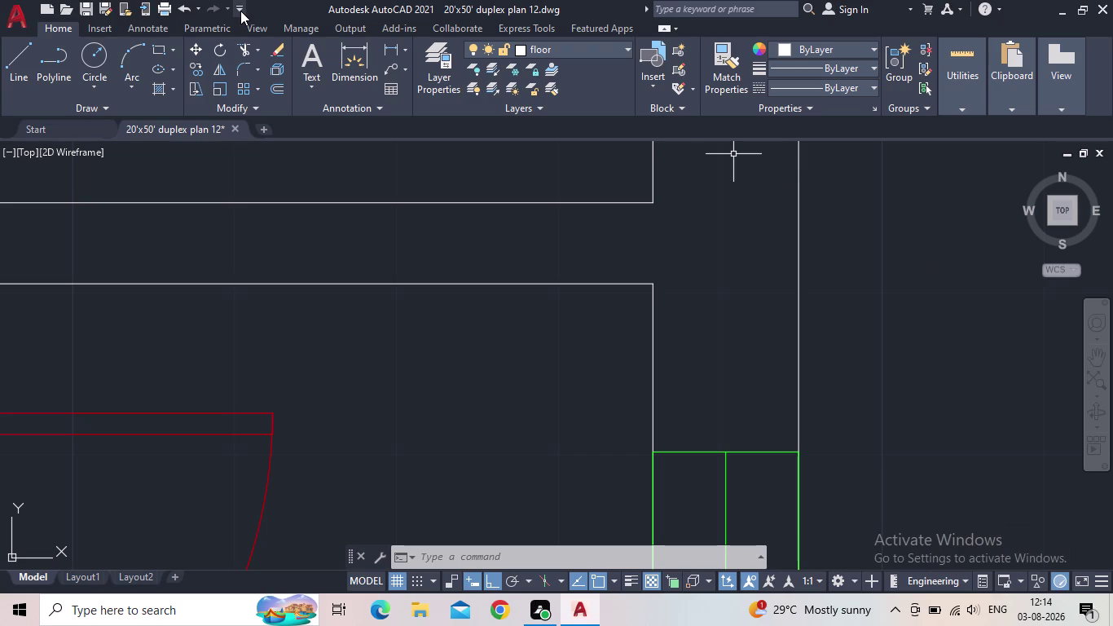
Pan and zoom across the first-floor rooms, framing both floor plans side by side.
scroll(down, 3)
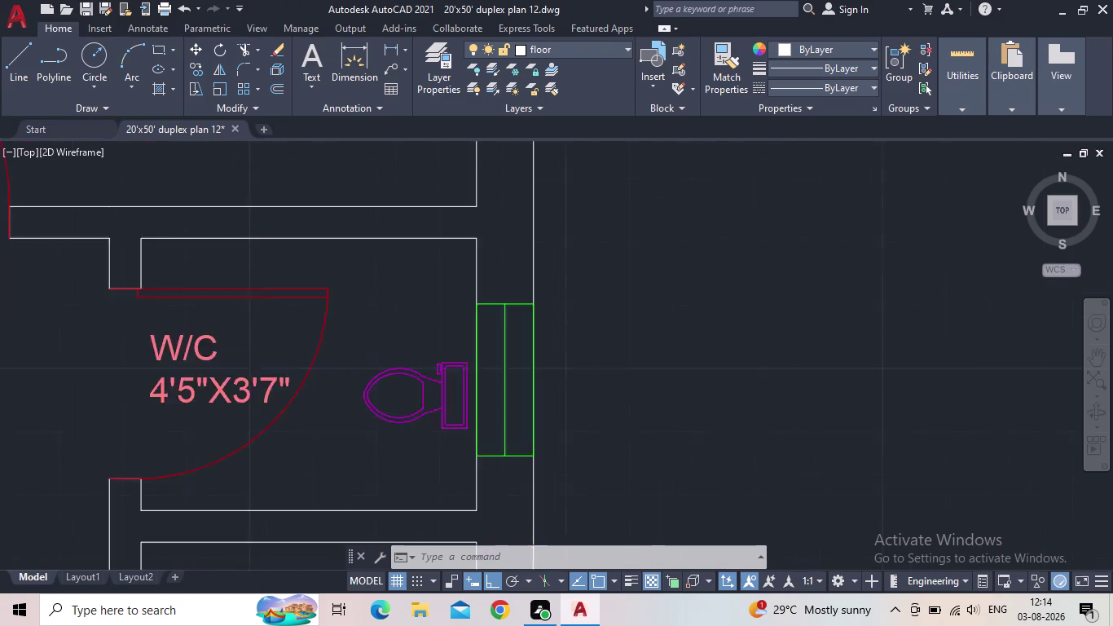
middle_drag(430, 230, 523, 257)
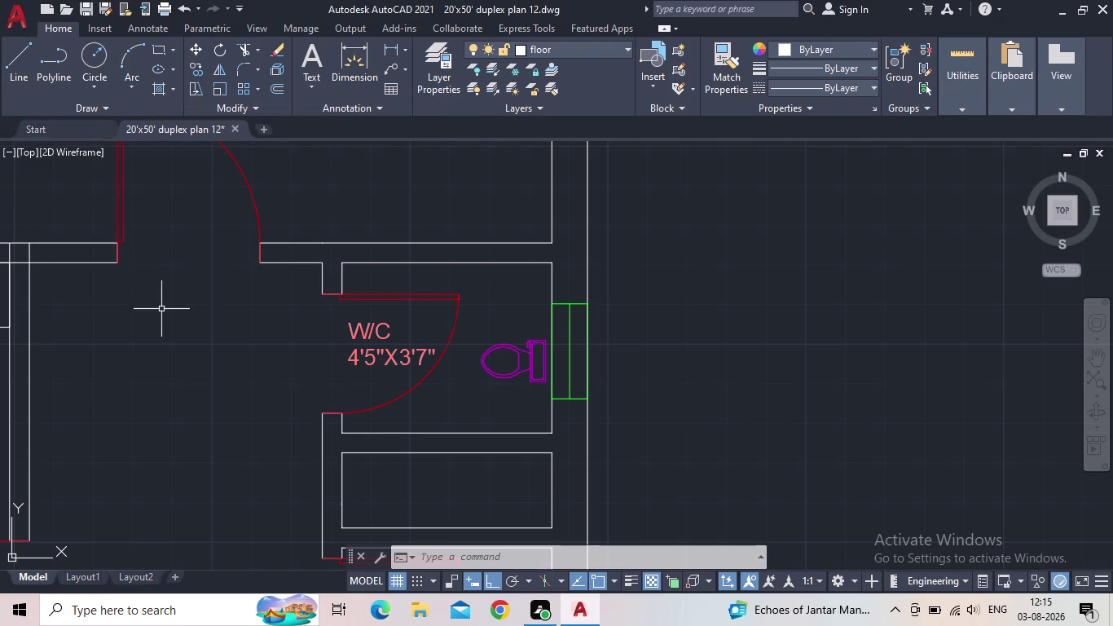
middle_drag(190, 351, 338, 433)
scroll(down, 3)
middle_drag(341, 420, 371, 393)
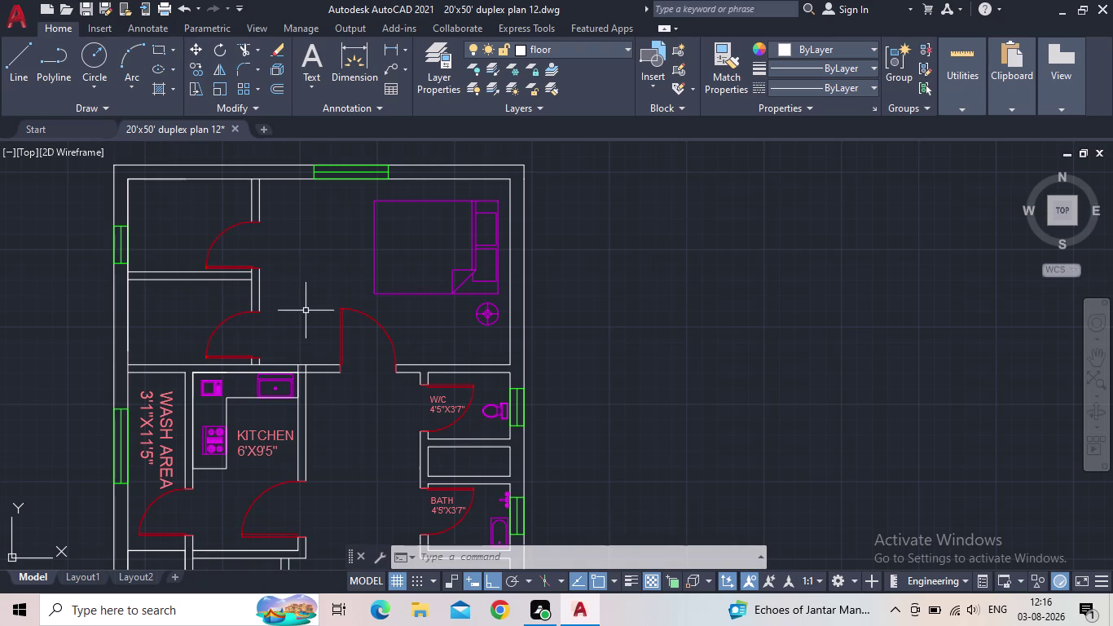
scroll(down, 3)
middle_drag(330, 330, 406, 276)
scroll(up, 3)
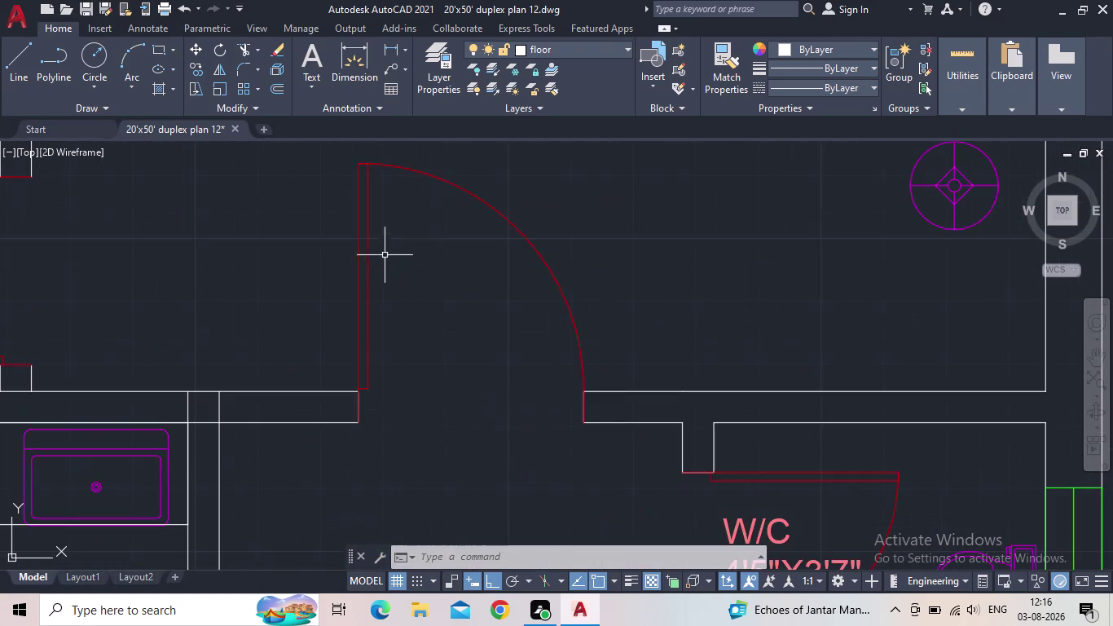
scroll(down, 3)
middle_drag(412, 270, 470, 389)
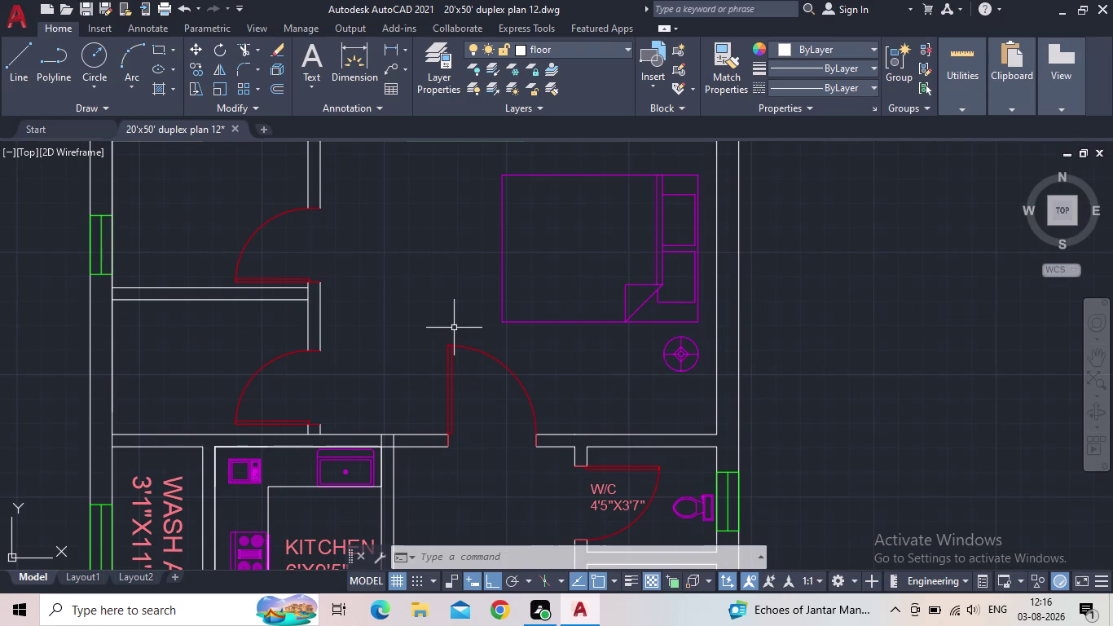
scroll(down, 3)
scroll(down, 3)
middle_drag(442, 316, 439, 264)
scroll(up, 3)
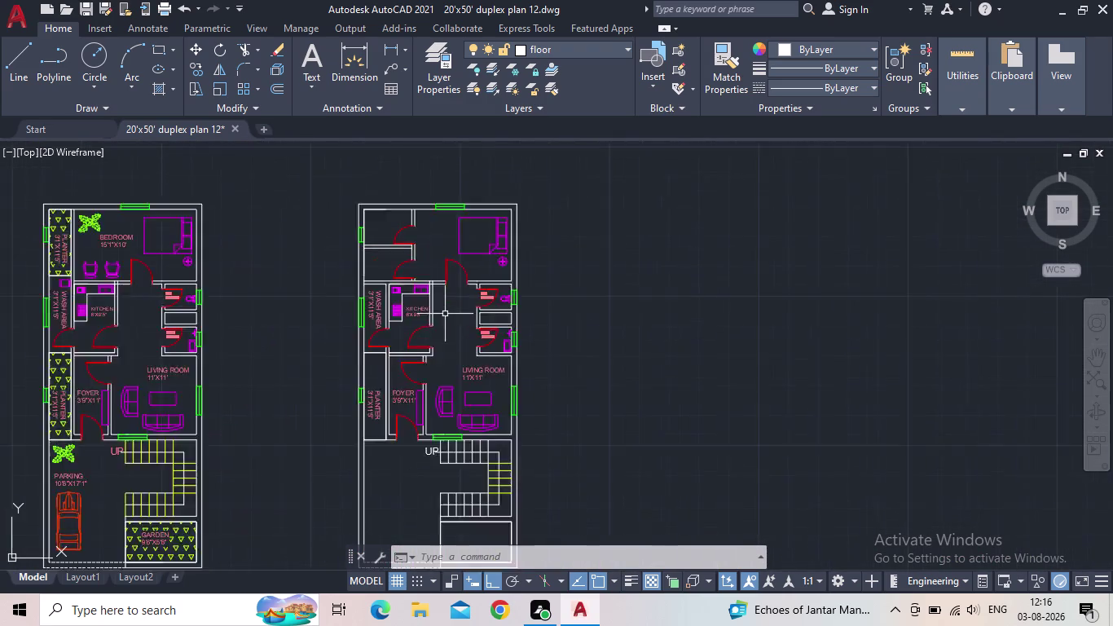
scroll(up, 3)
middle_drag(444, 307, 439, 420)
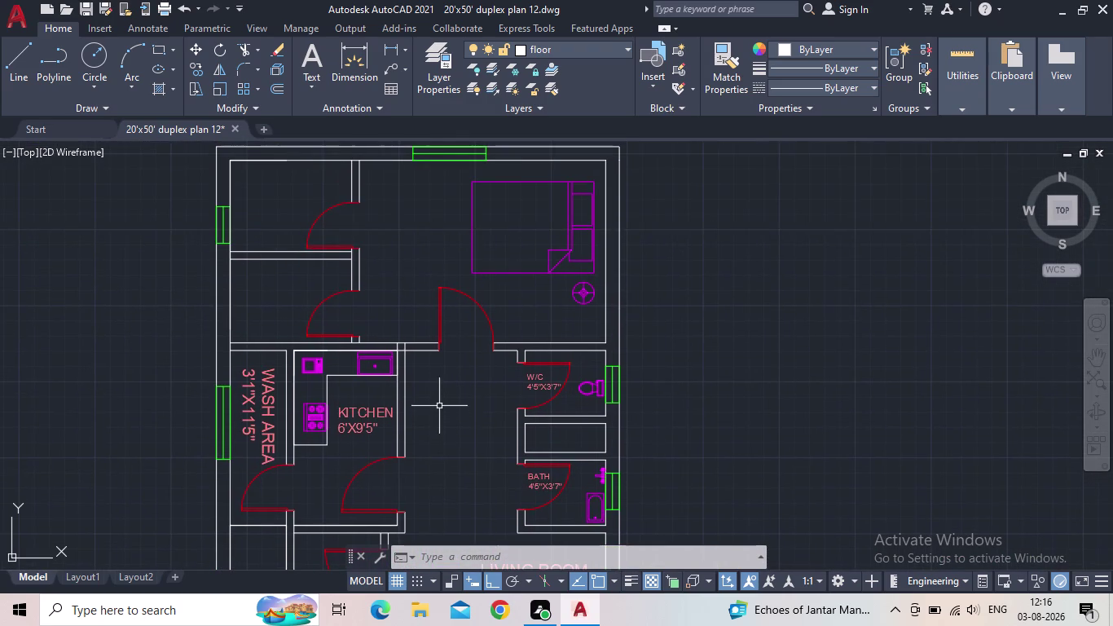
scroll(up, 3)
scroll(down, 3)
middle_drag(438, 388, 432, 474)
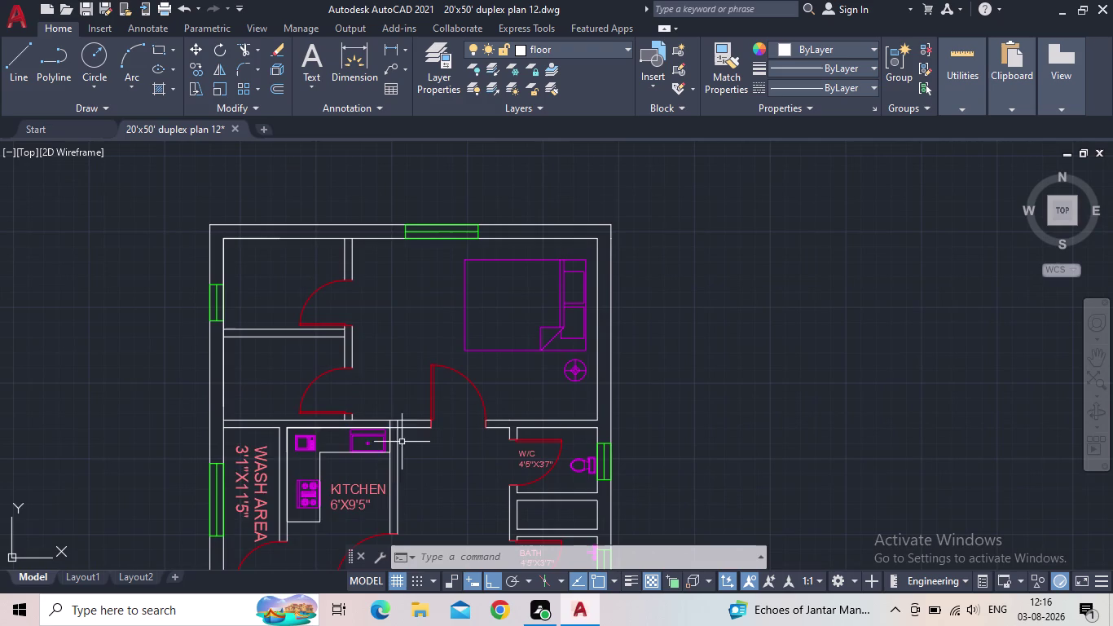
scroll(up, 3)
scroll(down, 3)
scroll(down, 3)
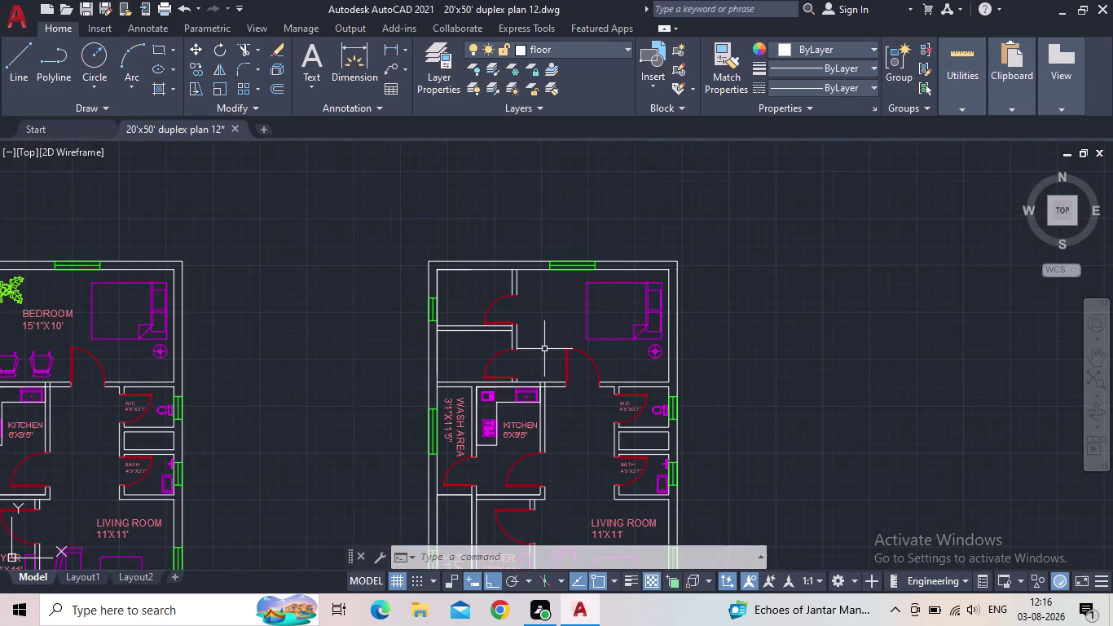
middle_drag(544, 348, 494, 415)
scroll(up, 3)
scroll(down, 3)
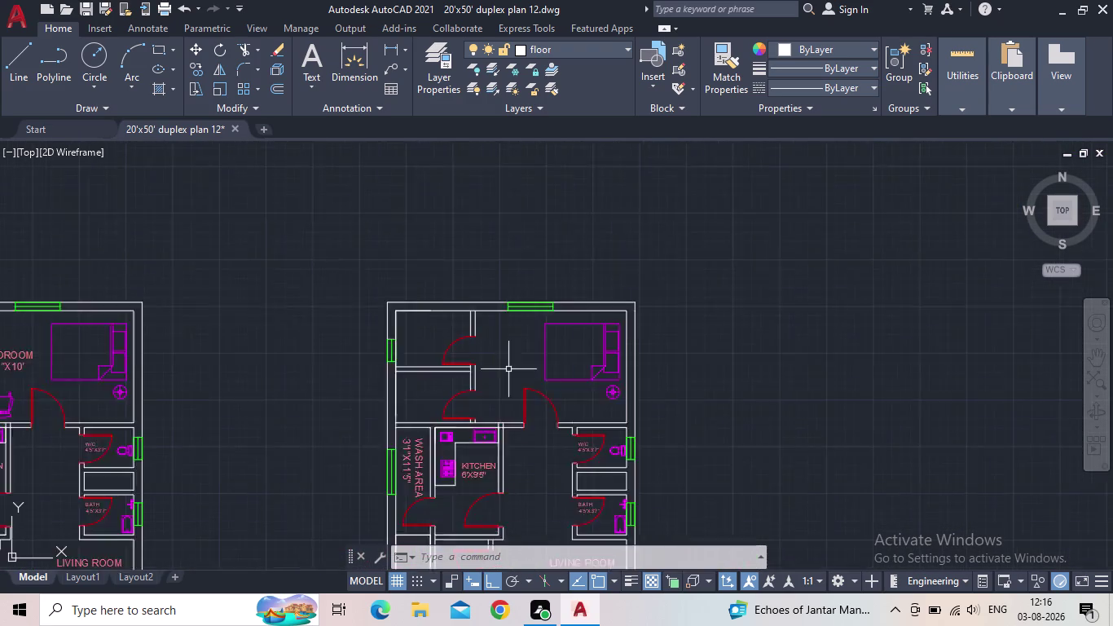
scroll(down, 3)
middle_drag(508, 367, 508, 311)
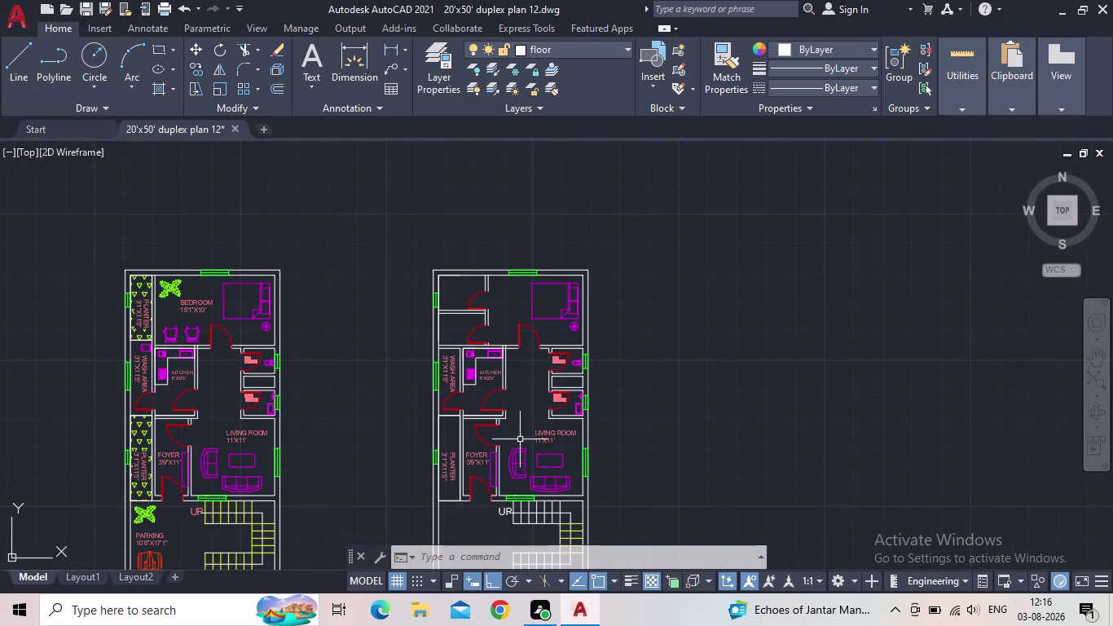
middle_drag(519, 413, 491, 292)
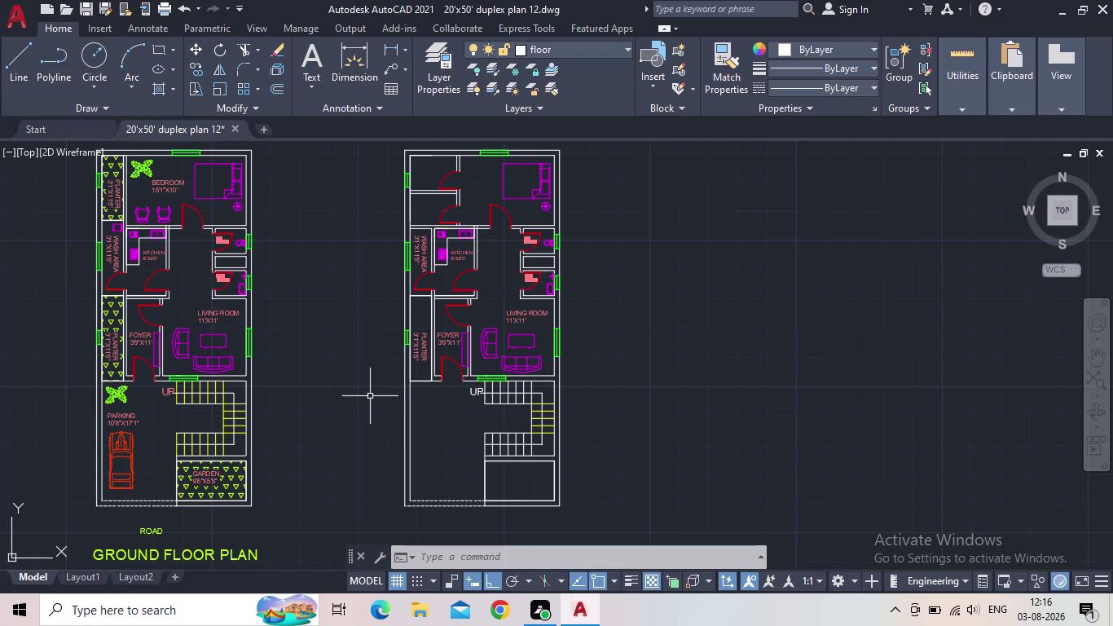
Navigate to the first-floor staircase and the rectangle below the foyer.
scroll(down, 3)
middle_click(587, 377)
scroll(up, 3)
scroll(up, 3)
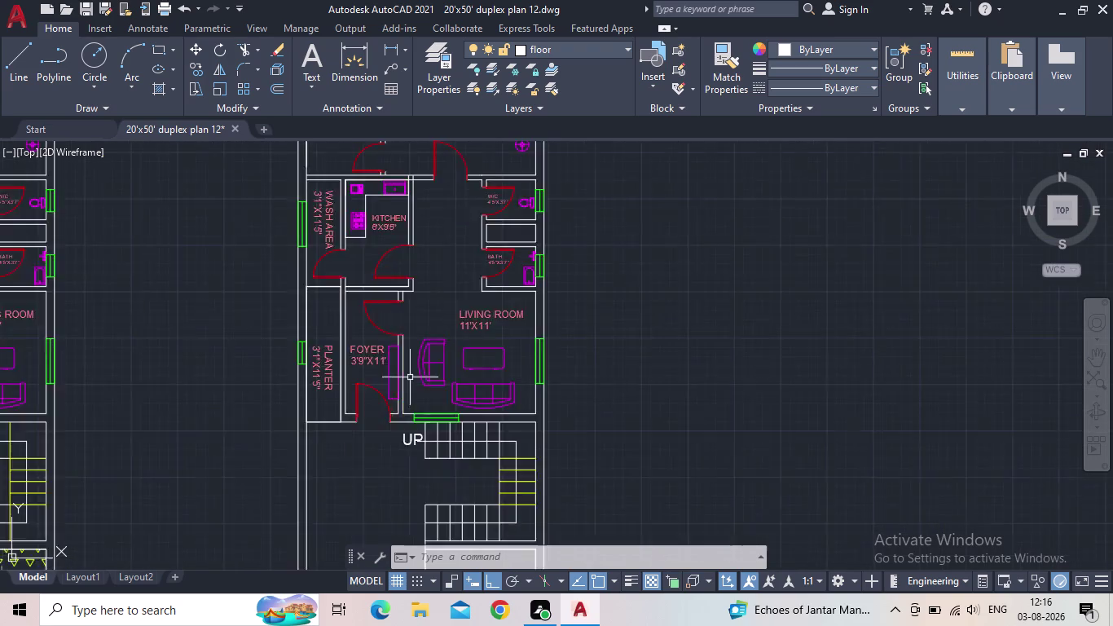
scroll(up, 3)
middle_drag(414, 425, 466, 394)
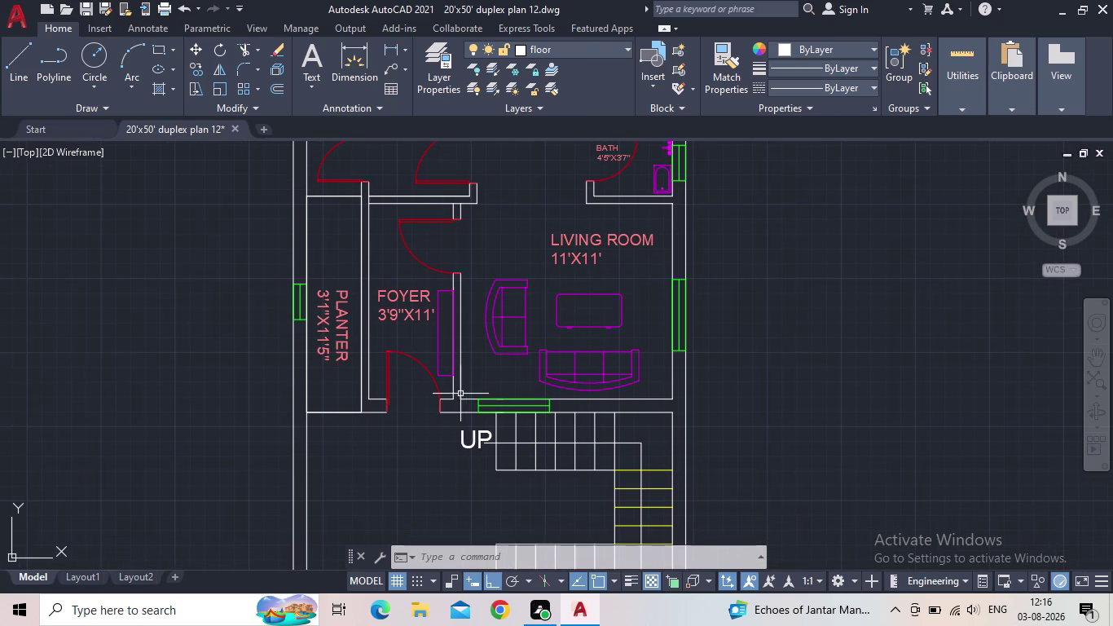
scroll(down, 3)
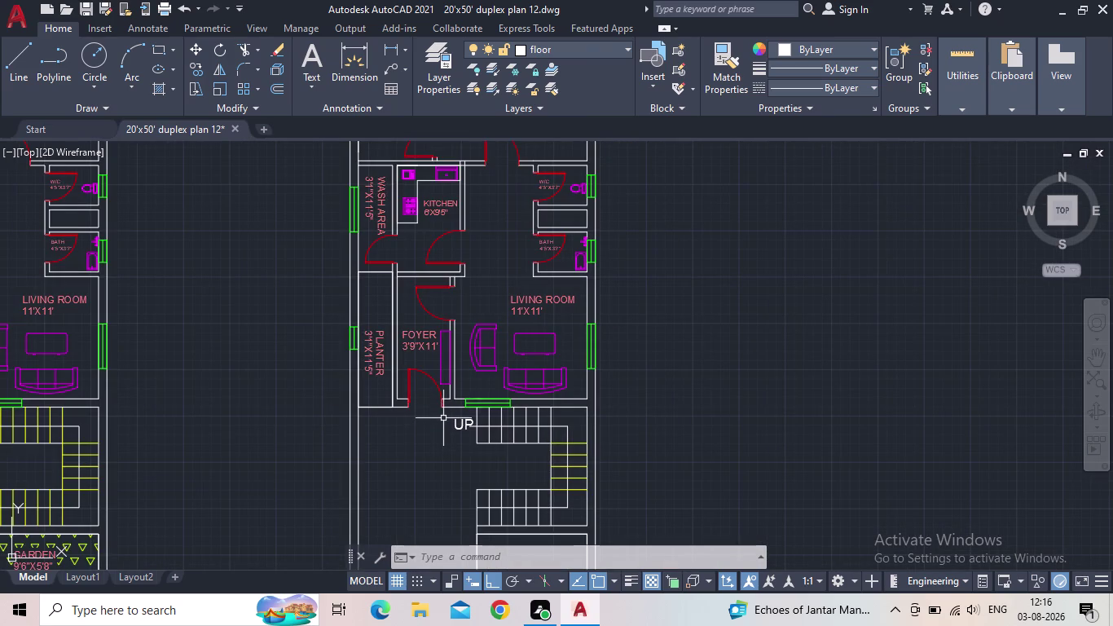
scroll(down, 3)
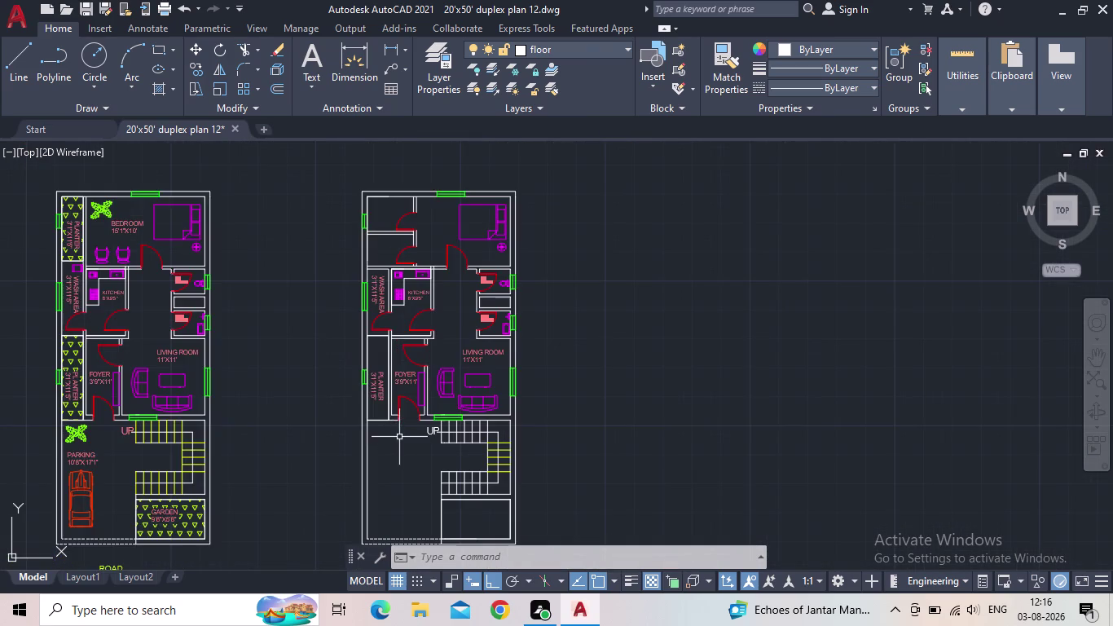
scroll(up, 3)
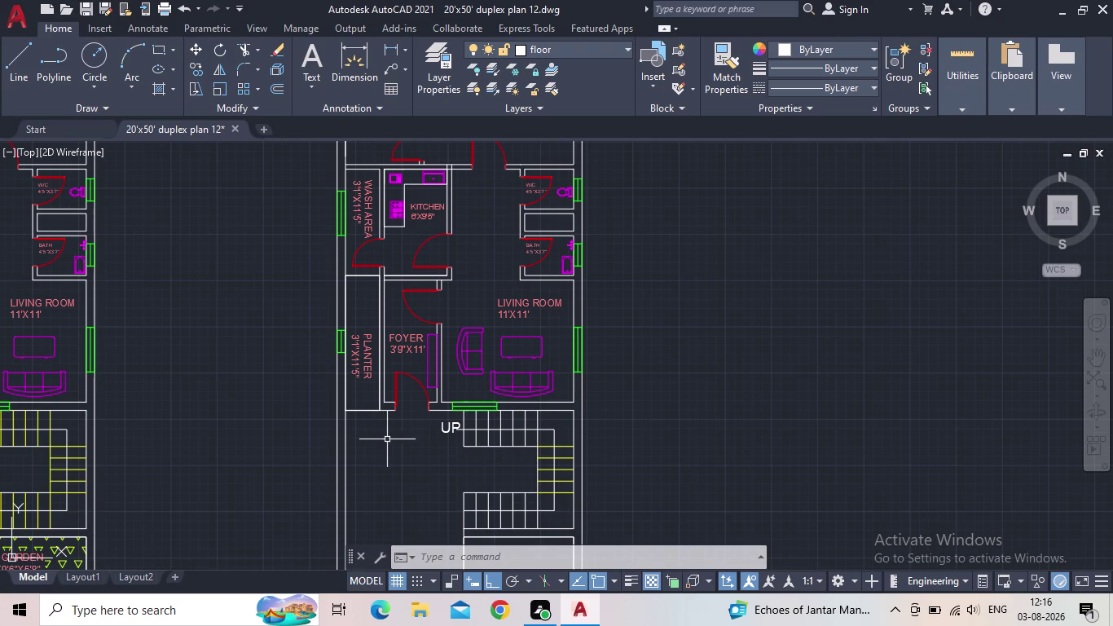
scroll(up, 3)
middle_drag(414, 450, 399, 384)
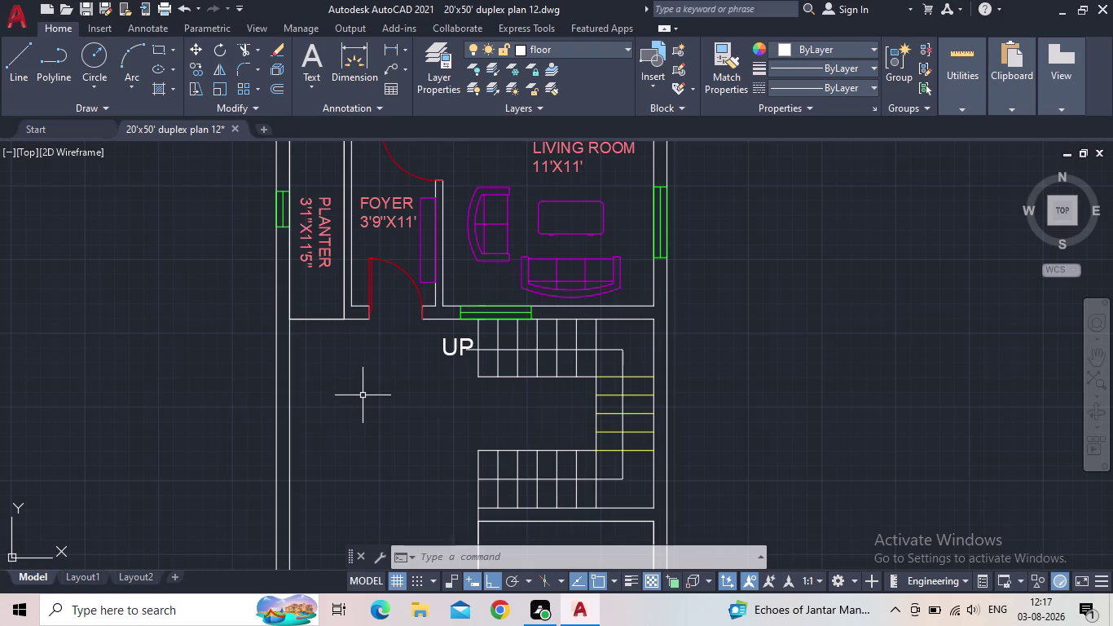
scroll(down, 3)
middle_click(363, 425)
scroll(up, 3)
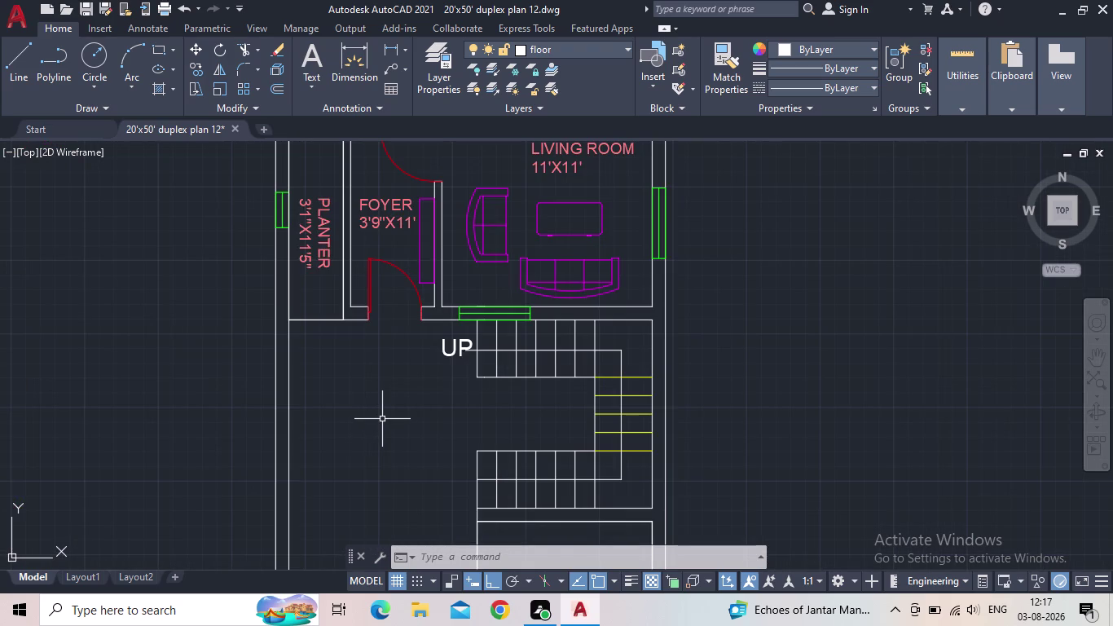
middle_drag(383, 419, 396, 412)
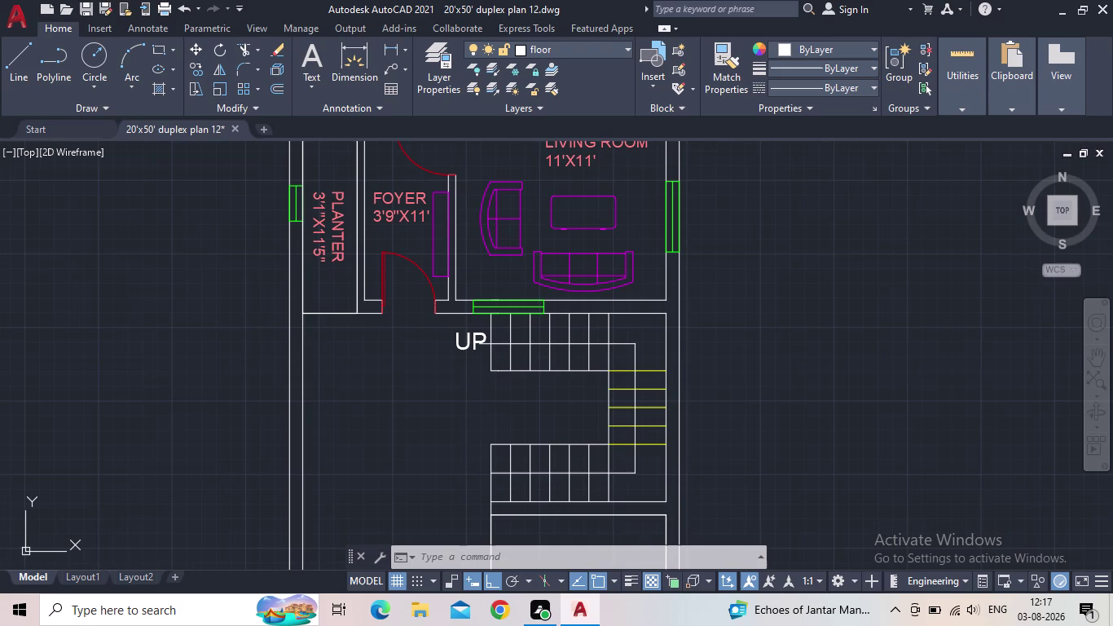
scroll(down, 3)
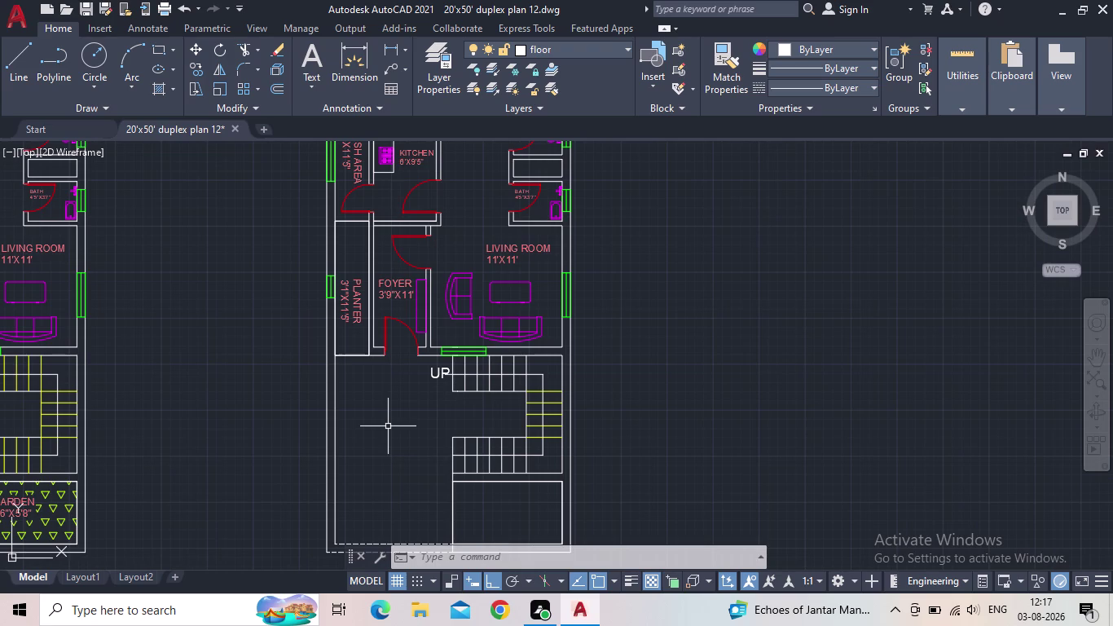
scroll(up, 3)
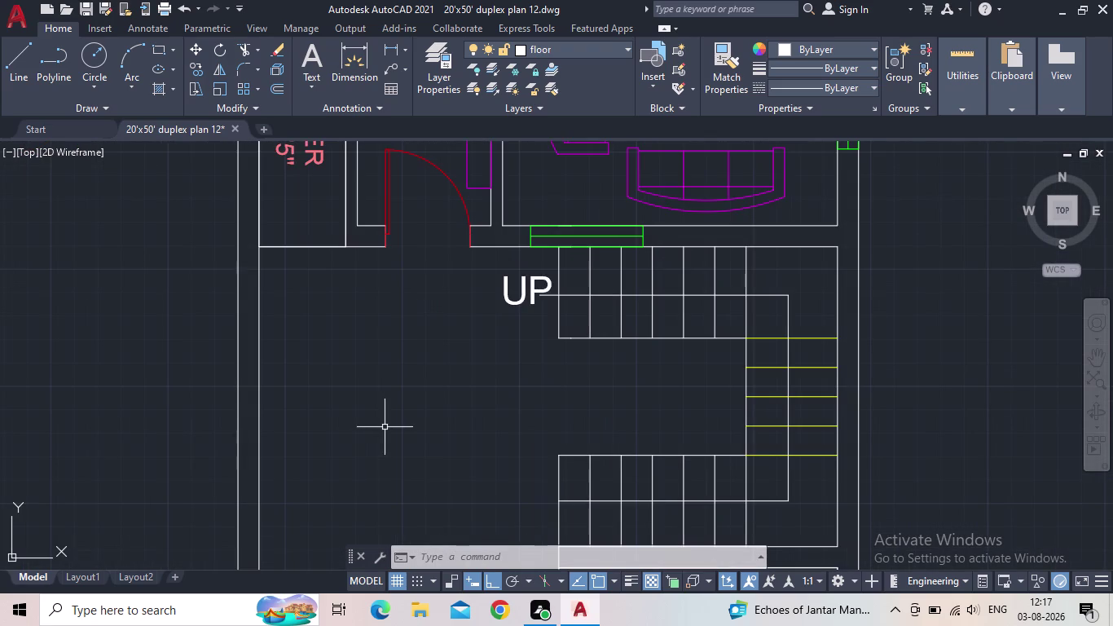
middle_drag(744, 356, 631, 557)
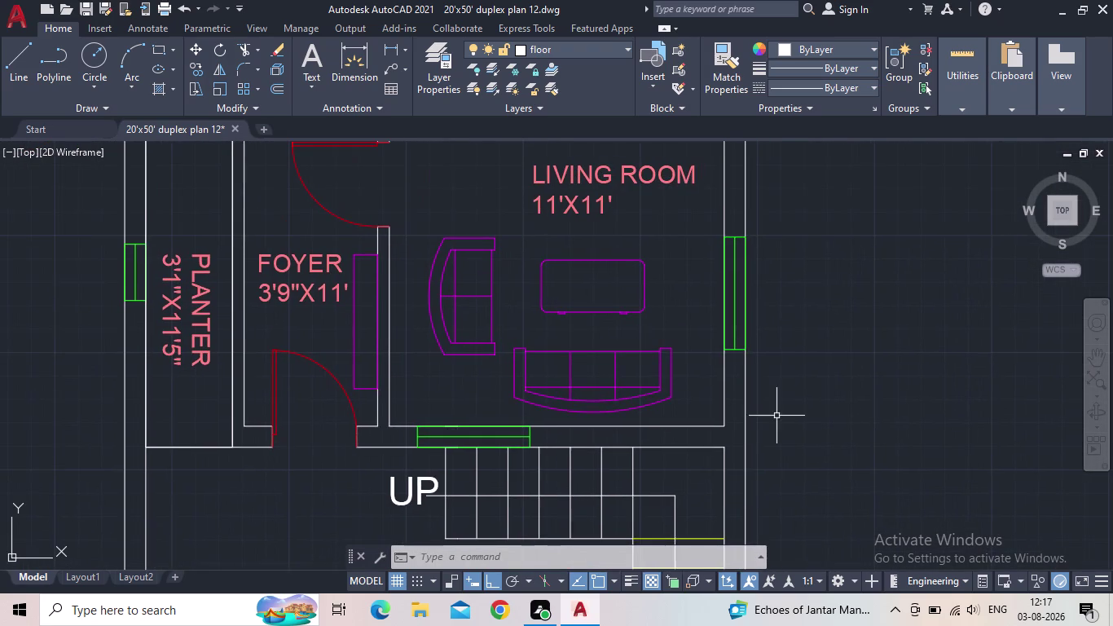
middle_drag(777, 415, 683, 472)
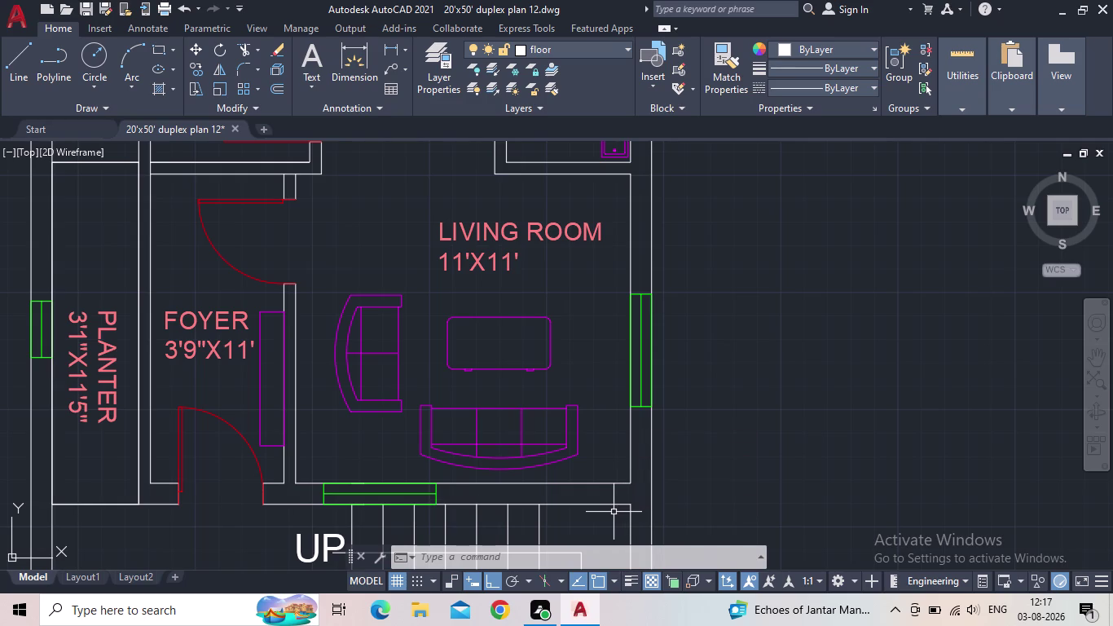
scroll(up, 3)
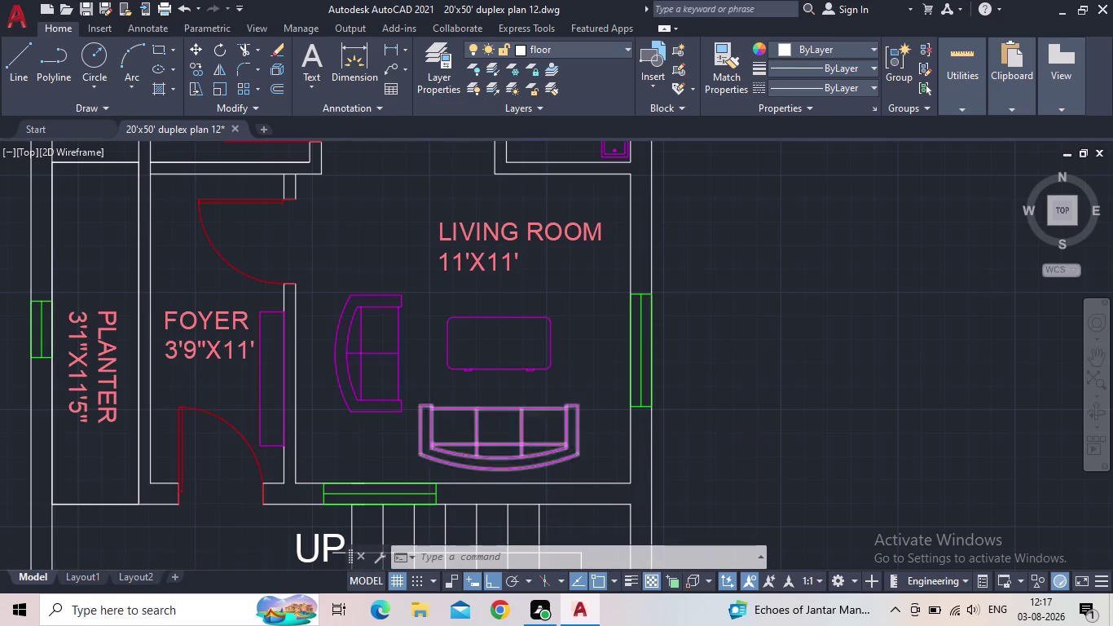
scroll(down, 3)
scroll(down, 3)
middle_drag(718, 373, 719, 344)
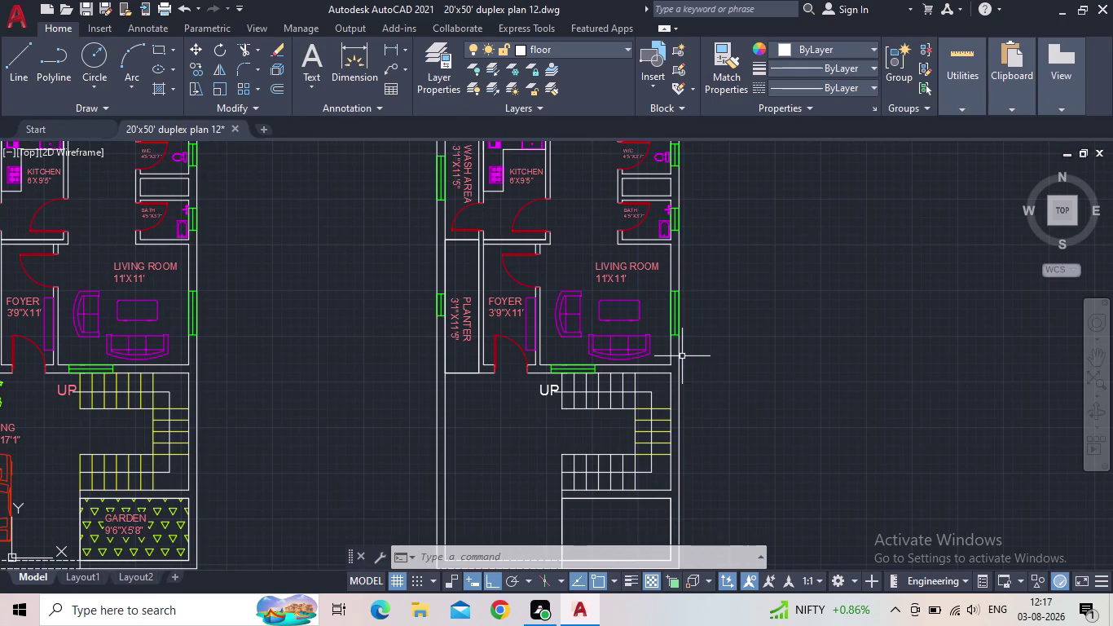
scroll(down, 3)
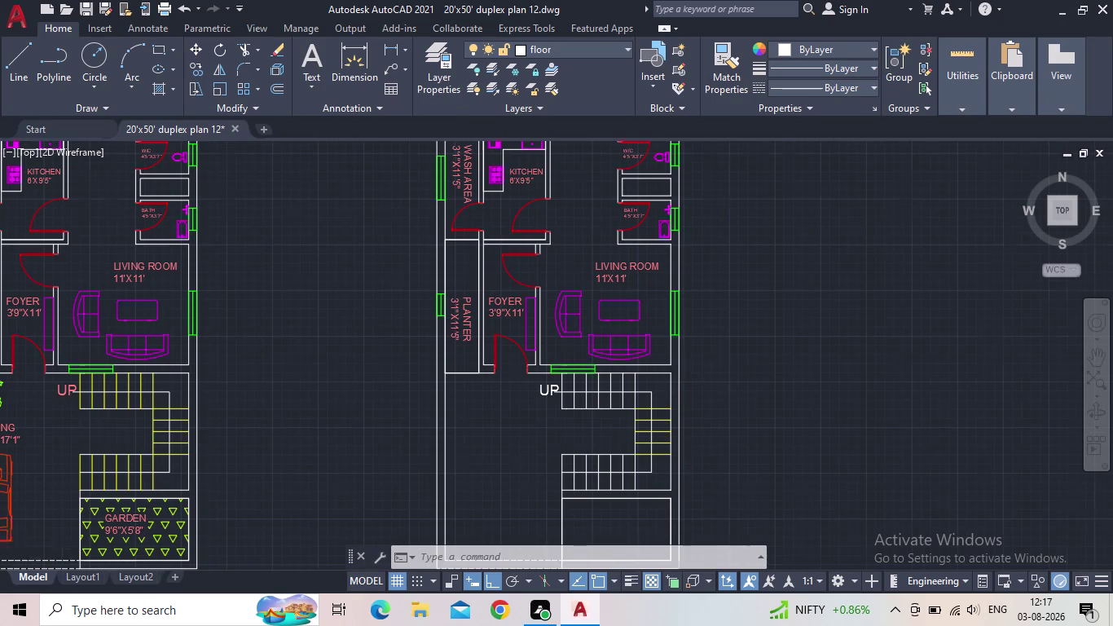
middle_click(718, 377)
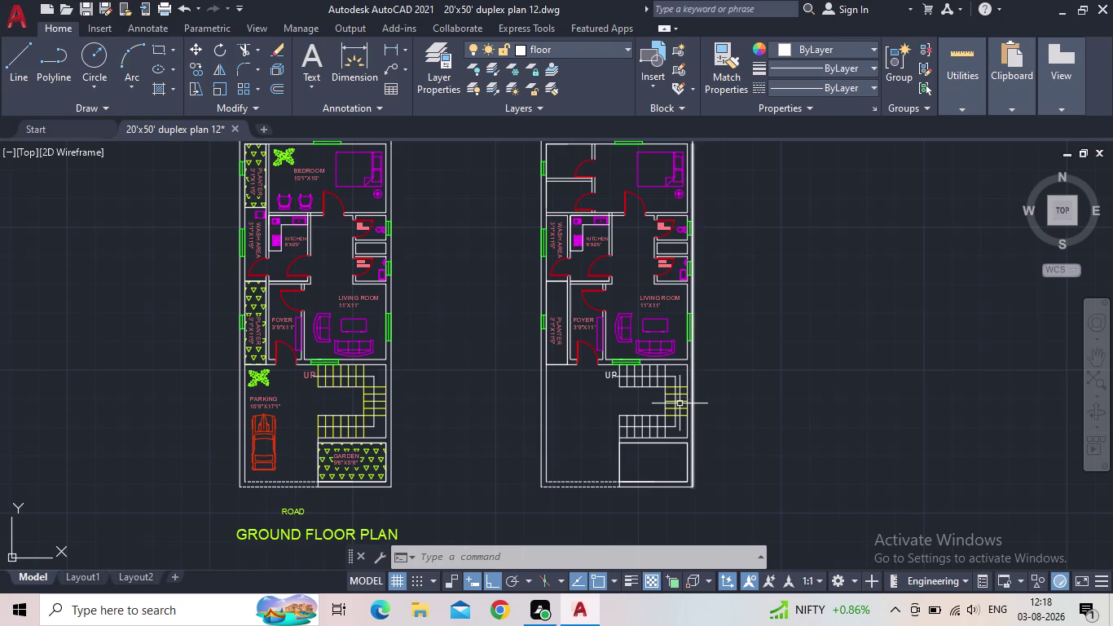
middle_drag(632, 408, 597, 394)
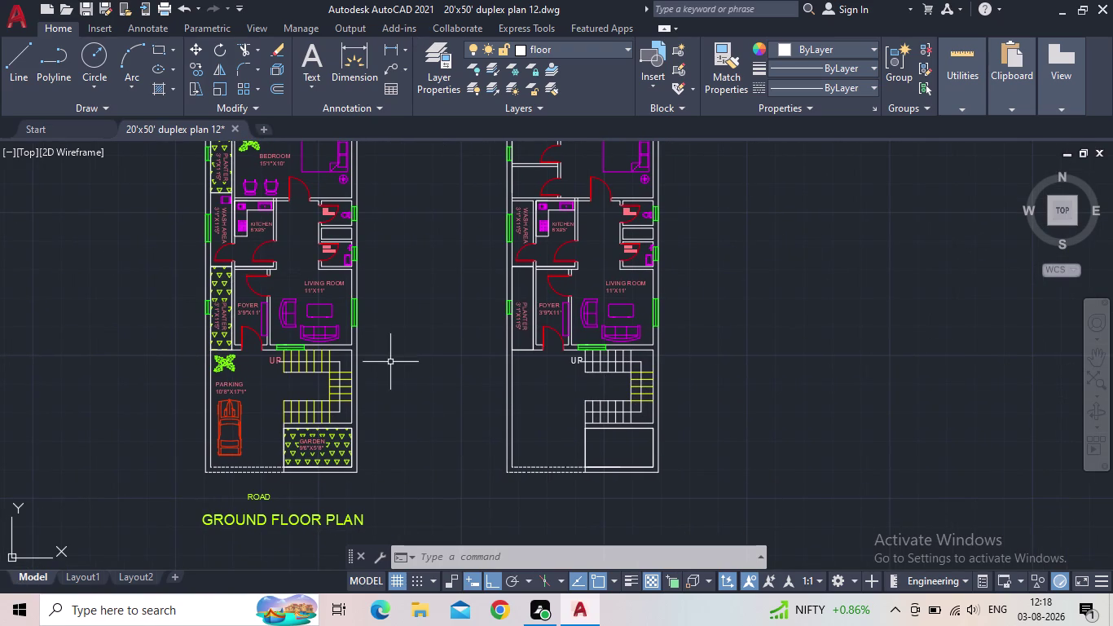
scroll(up, 3)
middle_drag(573, 373, 394, 321)
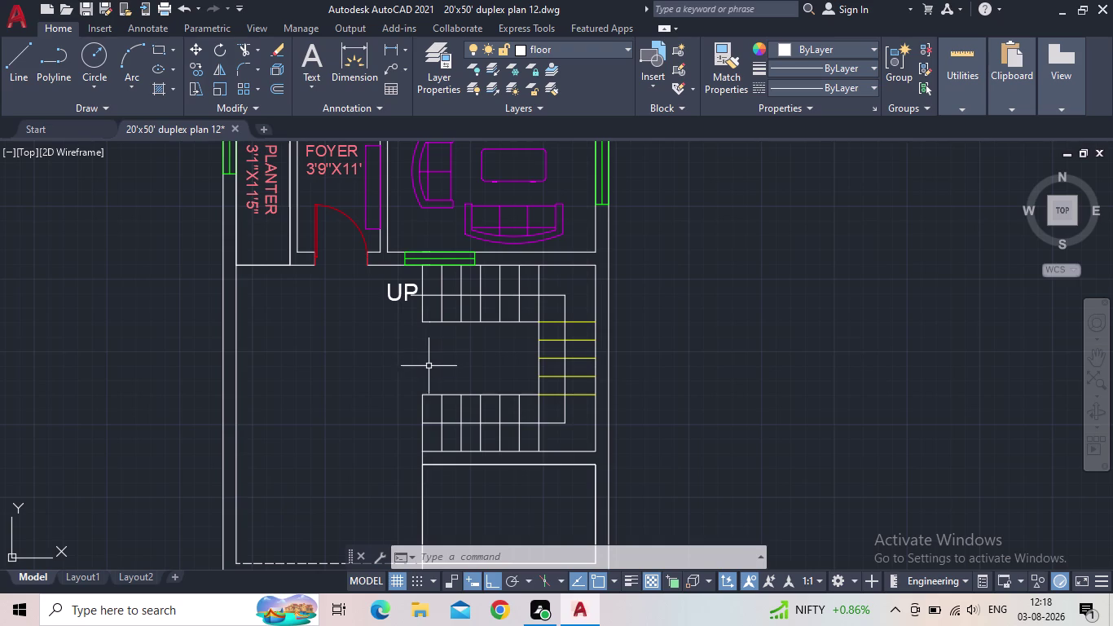
middle_drag(426, 374, 380, 371)
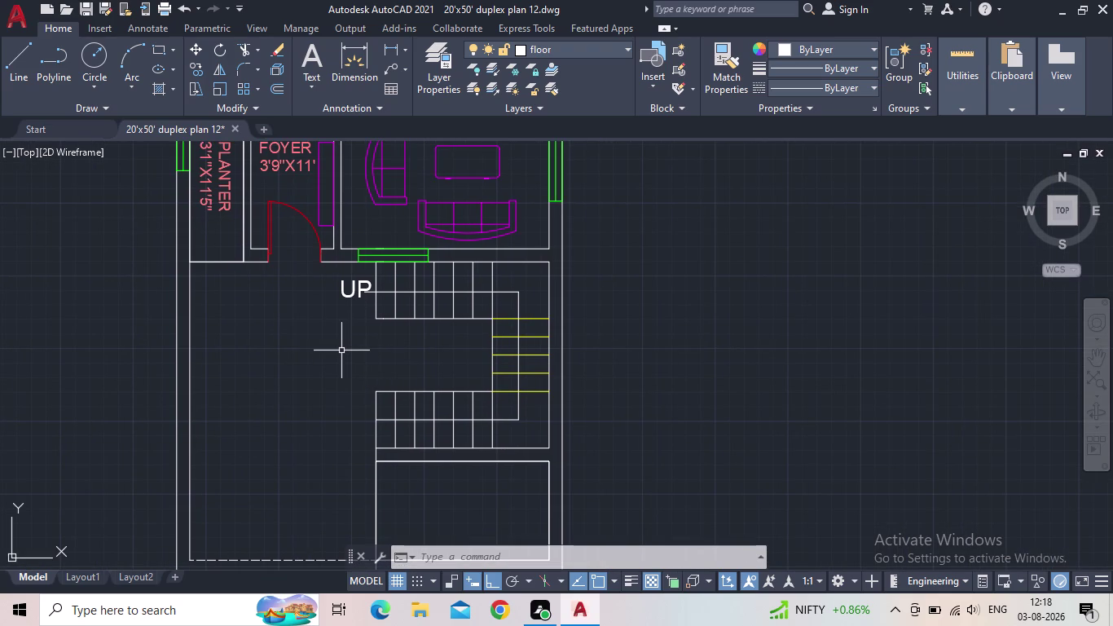
scroll(up, 3)
middle_drag(368, 326, 354, 399)
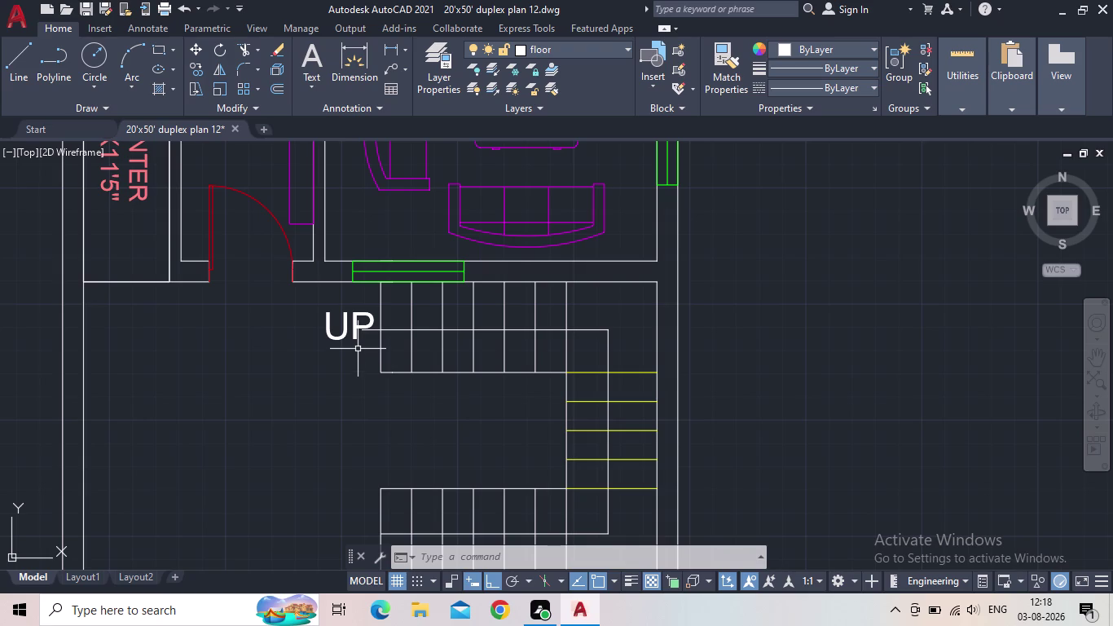
scroll(up, 3)
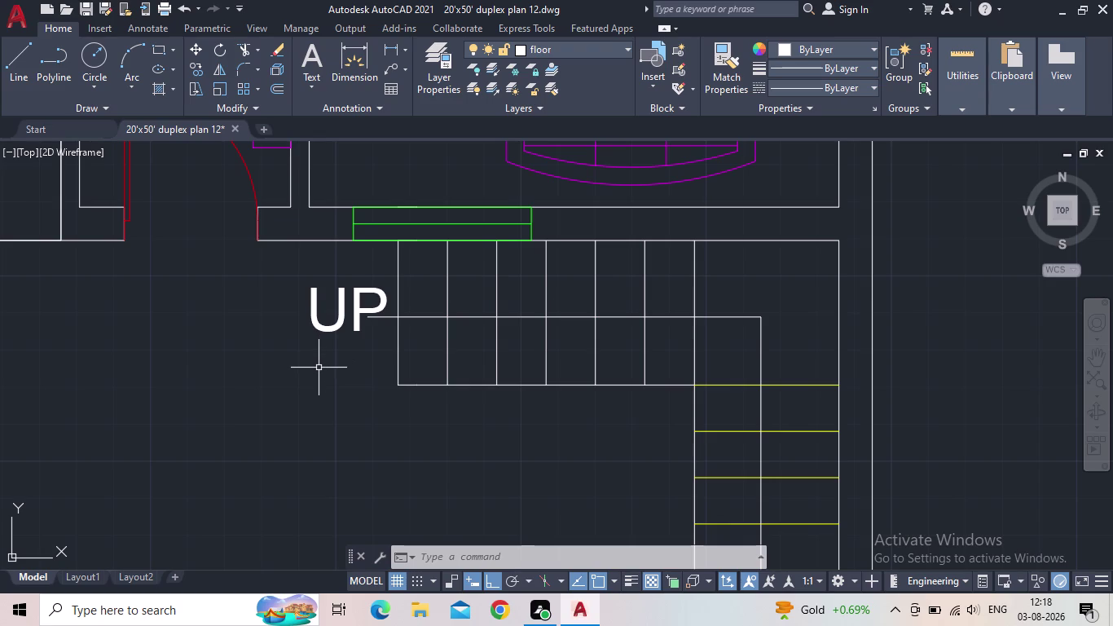
scroll(down, 3)
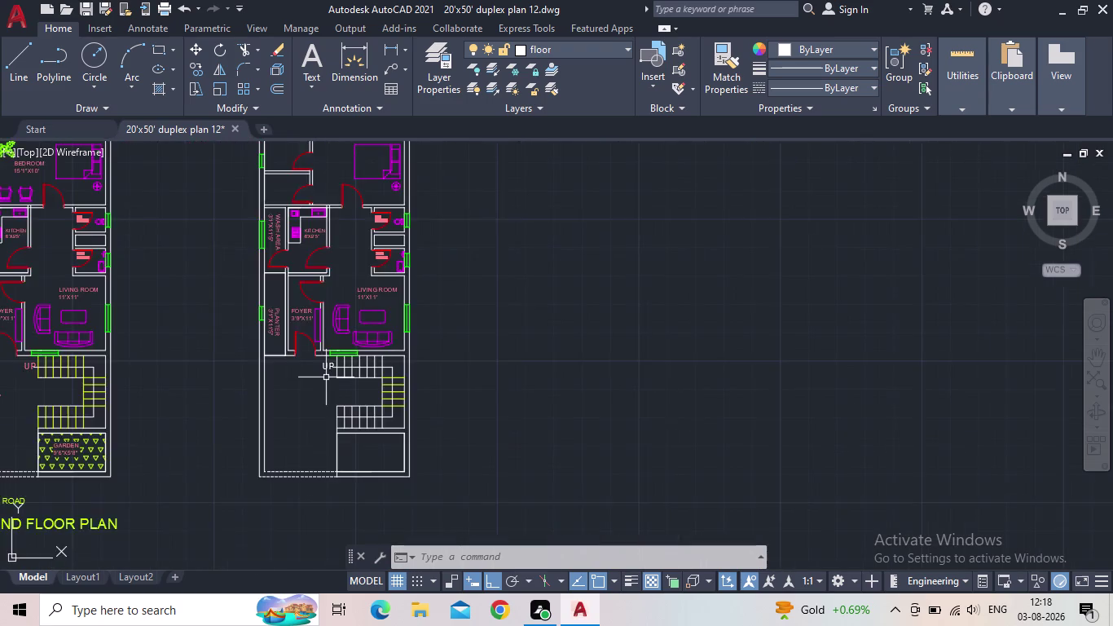
scroll(up, 3)
scroll(up, 3)
middle_drag(338, 364, 334, 333)
scroll(down, 3)
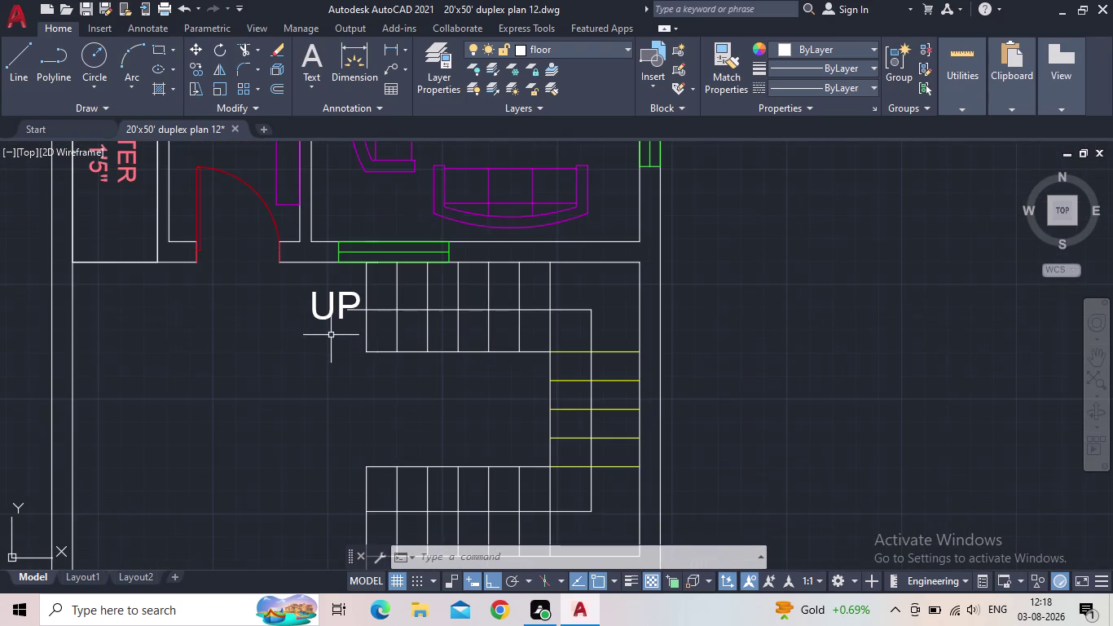
middle_drag(330, 365, 325, 342)
scroll(down, 3)
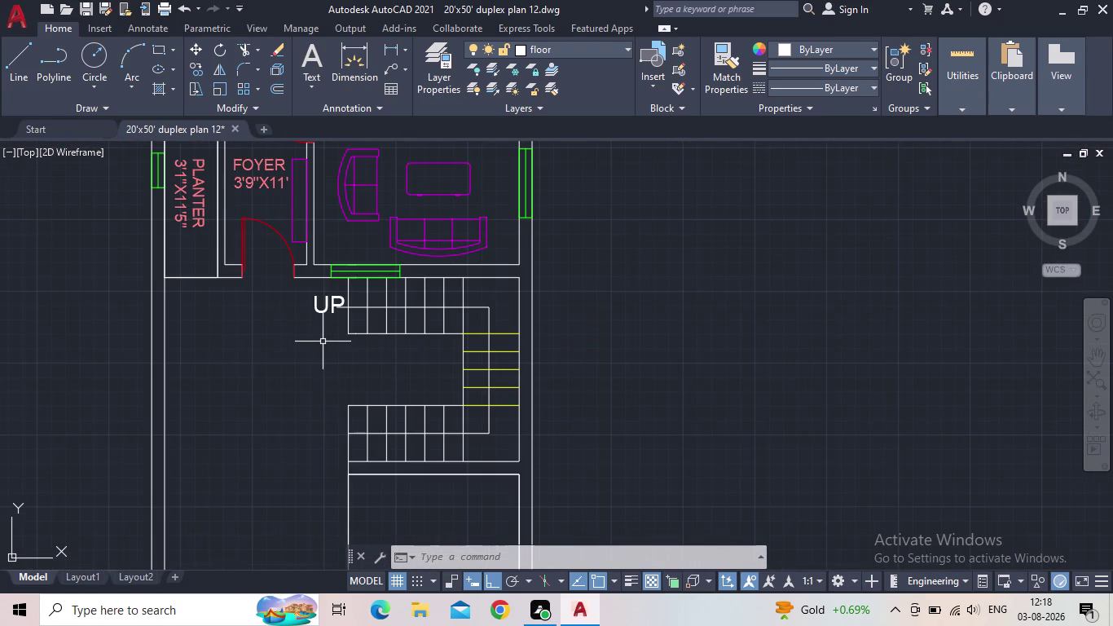
middle_drag(326, 328, 291, 323)
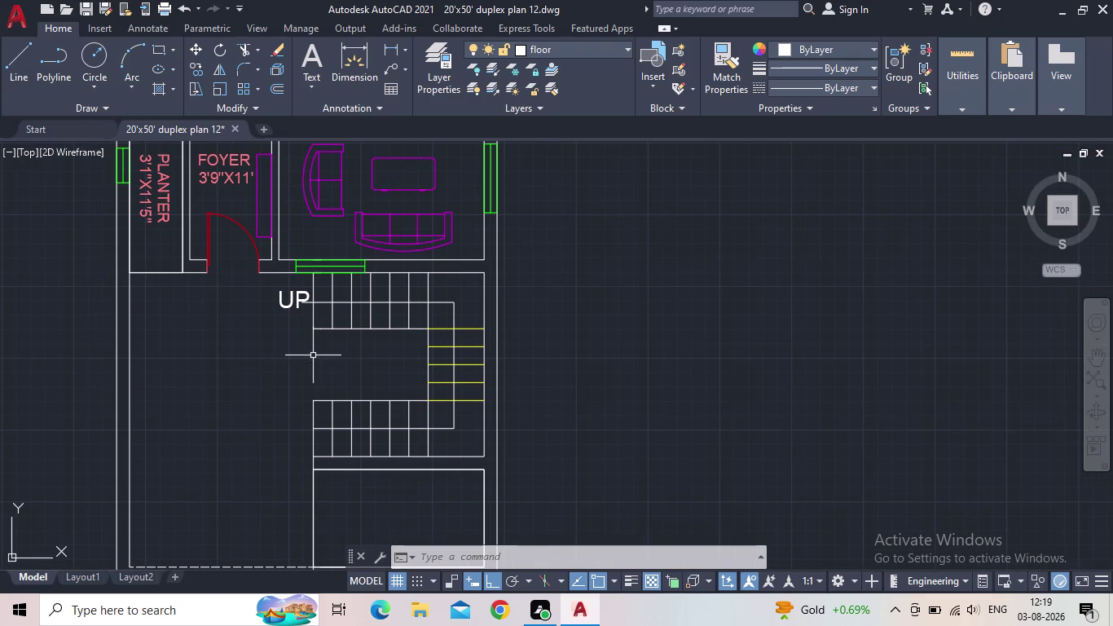
scroll(down, 3)
middle_click(313, 356)
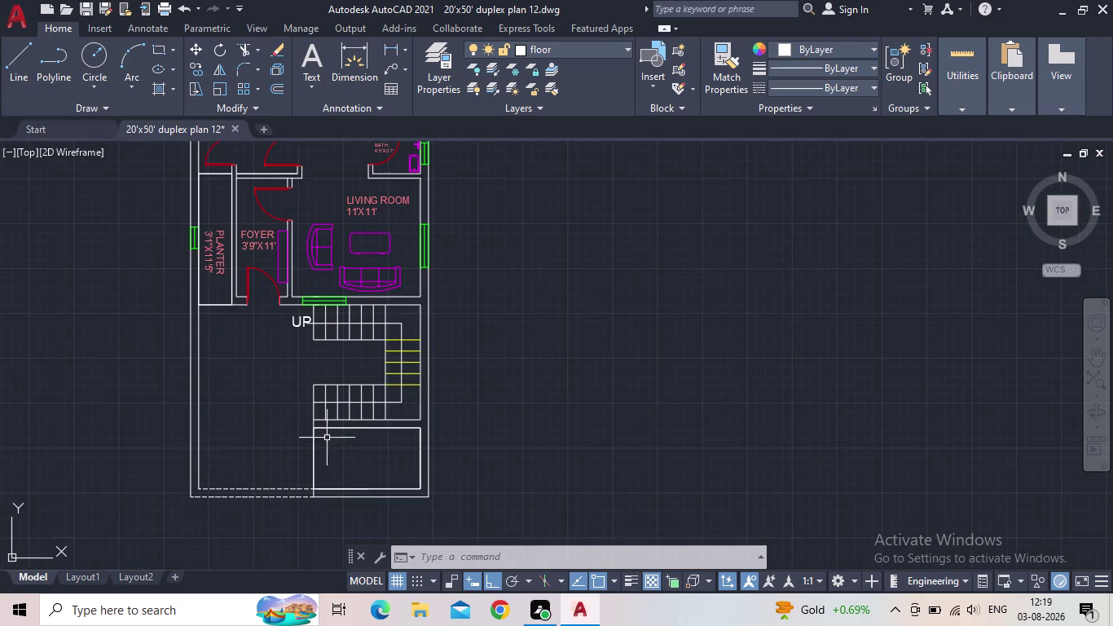
scroll(up, 3)
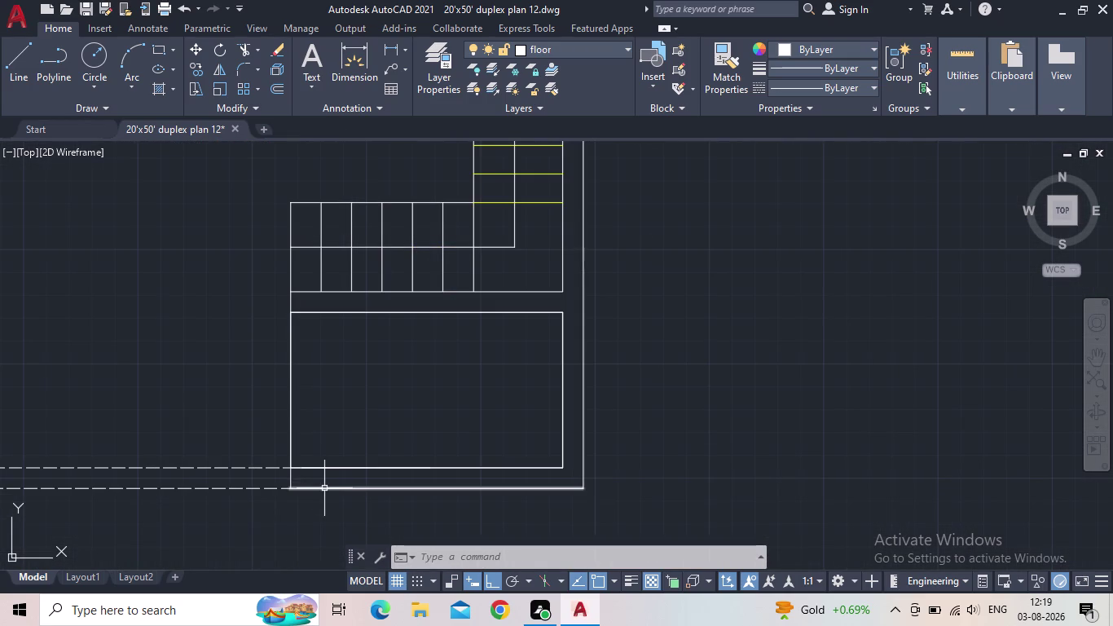
scroll(down, 3)
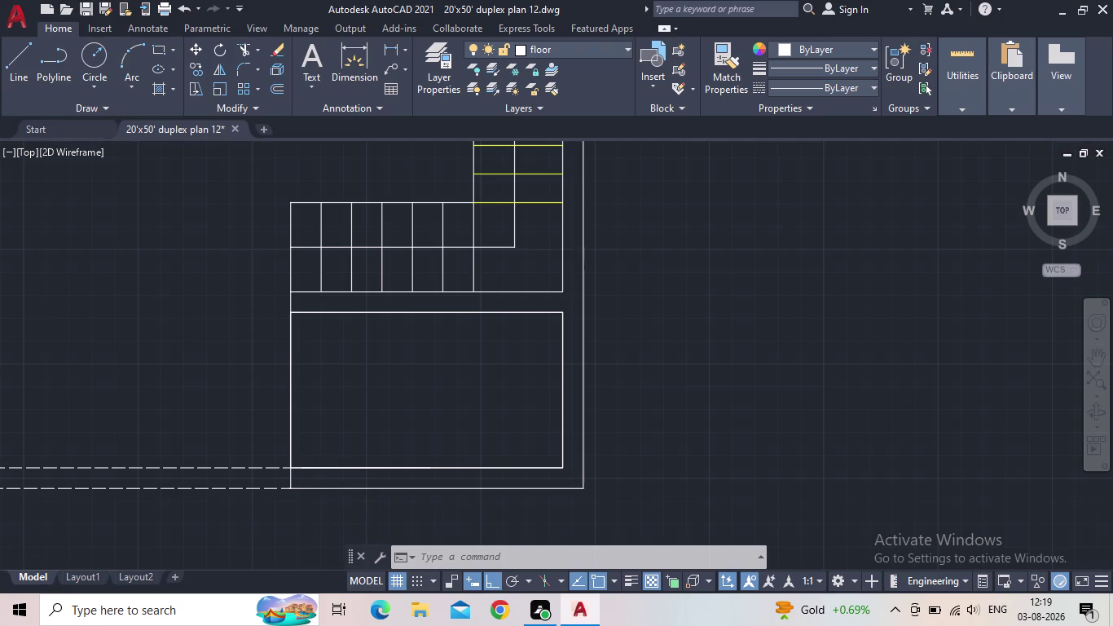
middle_drag(341, 473, 355, 455)
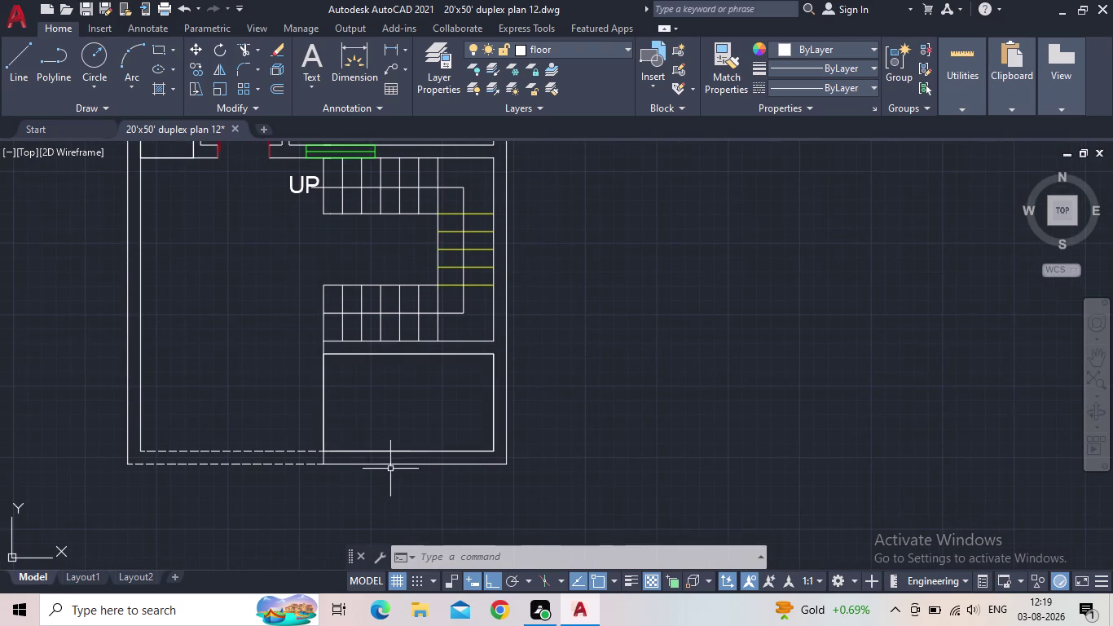
Attempt to extend the lower rectangle's top edge with EXTEND, cancelling after it fails.
text(TR)
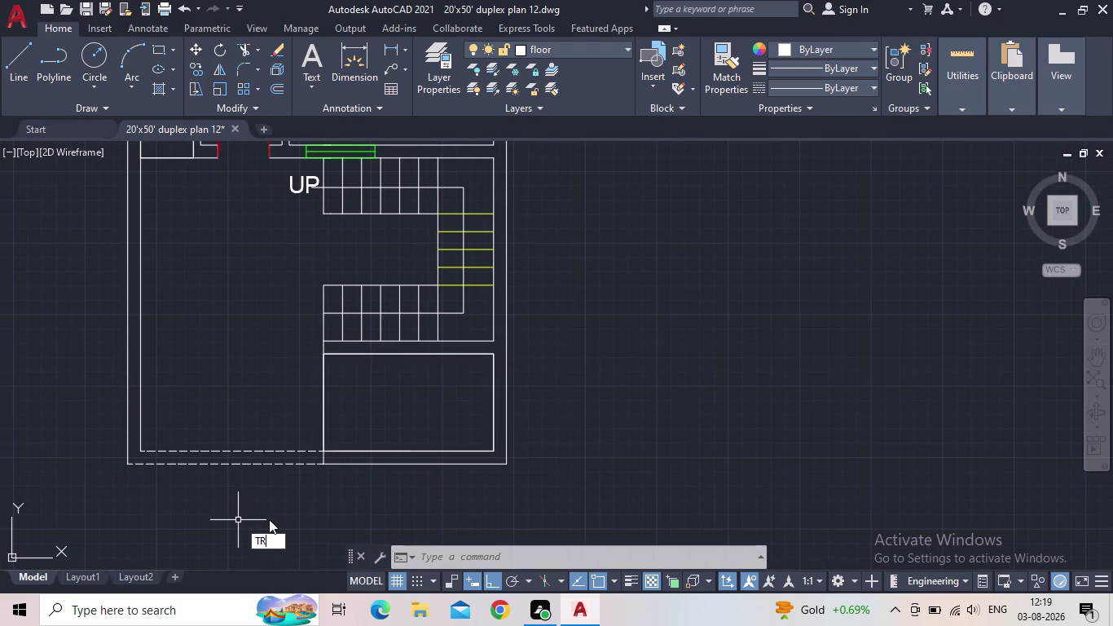
key(Escape)
key(e)
key(x)
key(space)
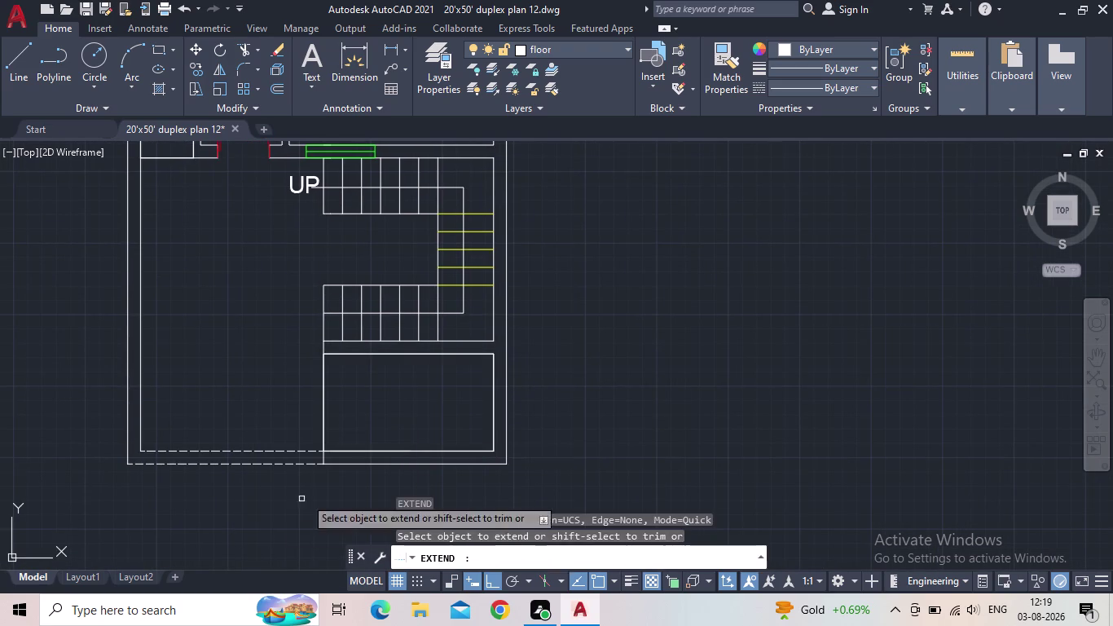
click(487, 339)
click(484, 355)
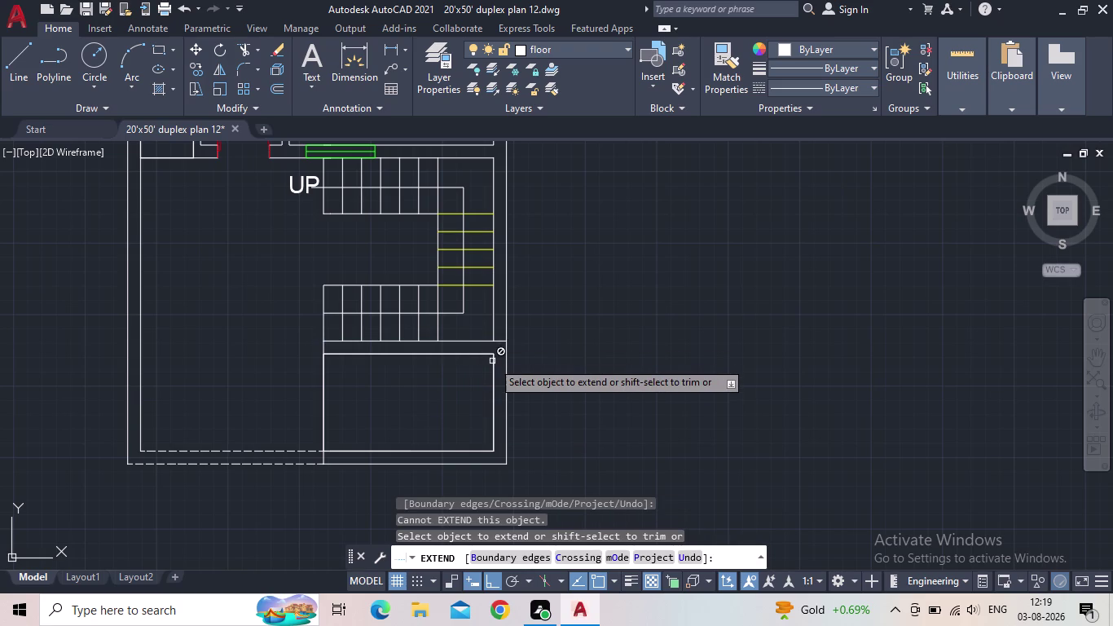
scroll(up, 3)
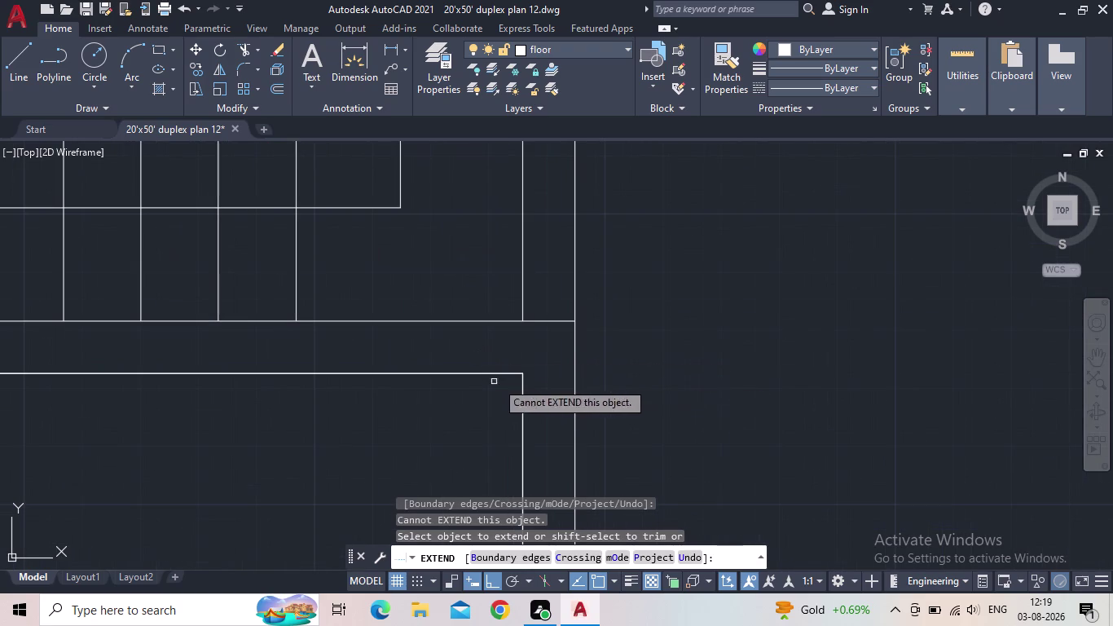
key(Escape)
key(e)
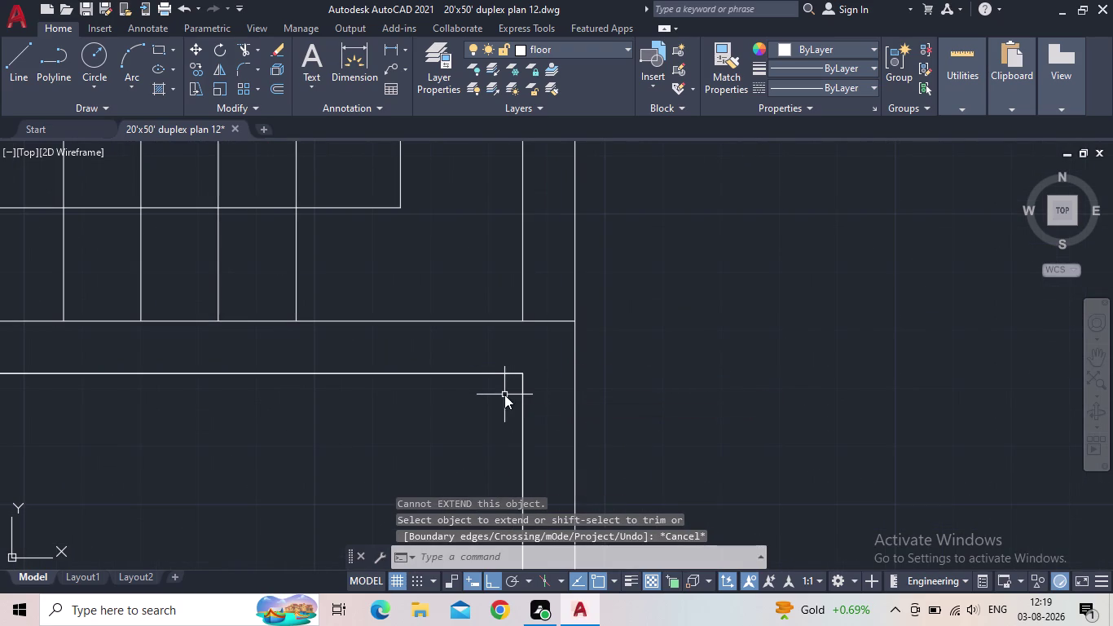
key(x)
key(space)
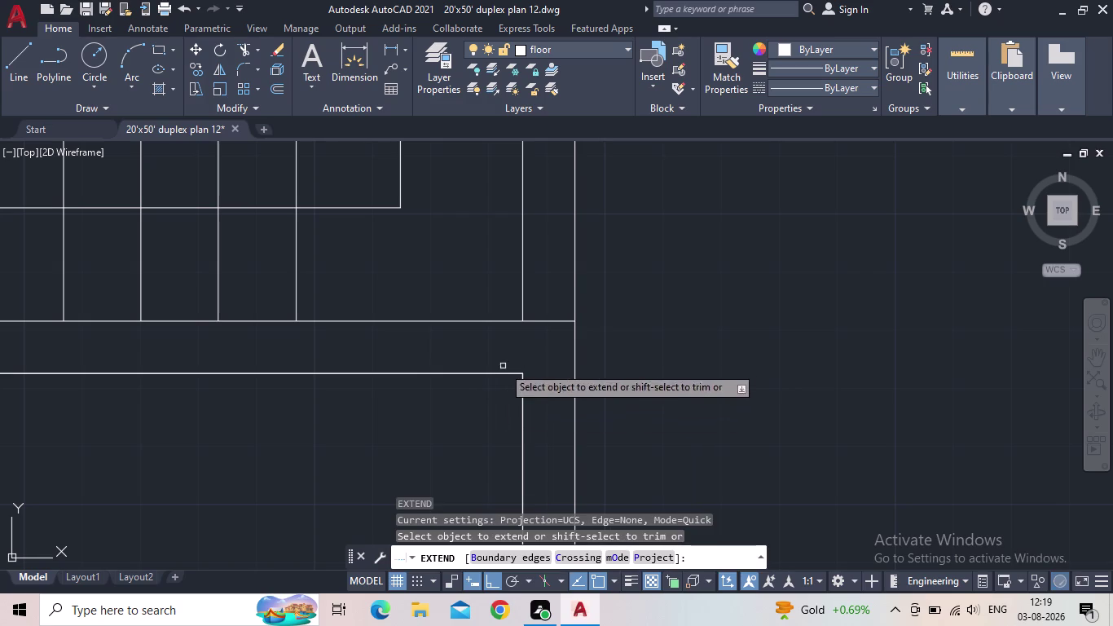
key(Escape)
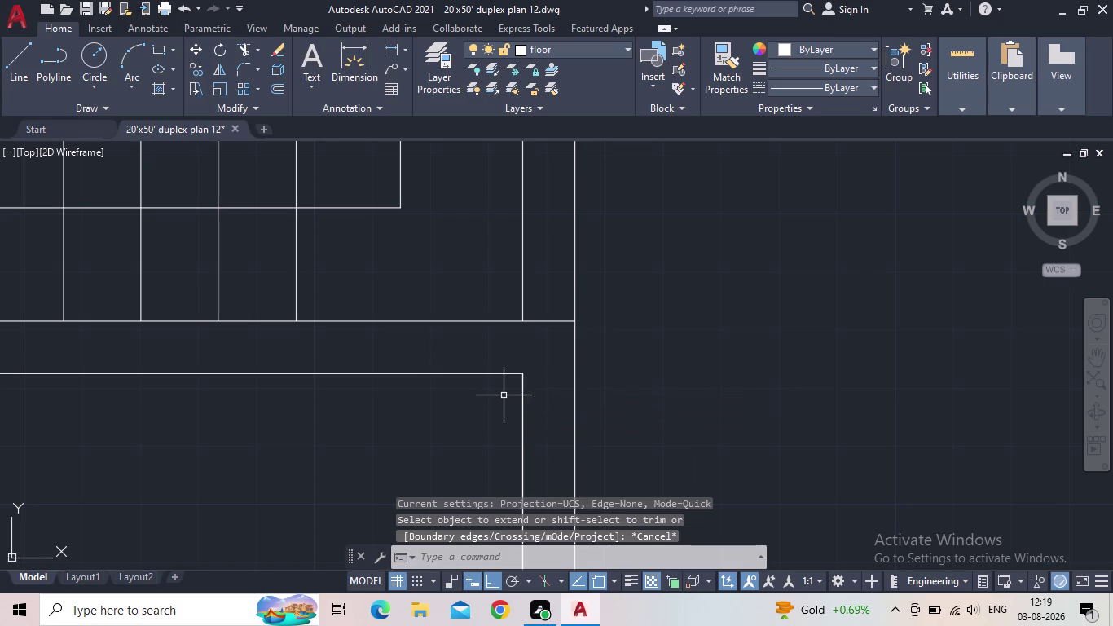
Draw a short horizontal line from the inner right wall to the outer wall.
text(L)
key(space)
drag(525, 372, 532, 372)
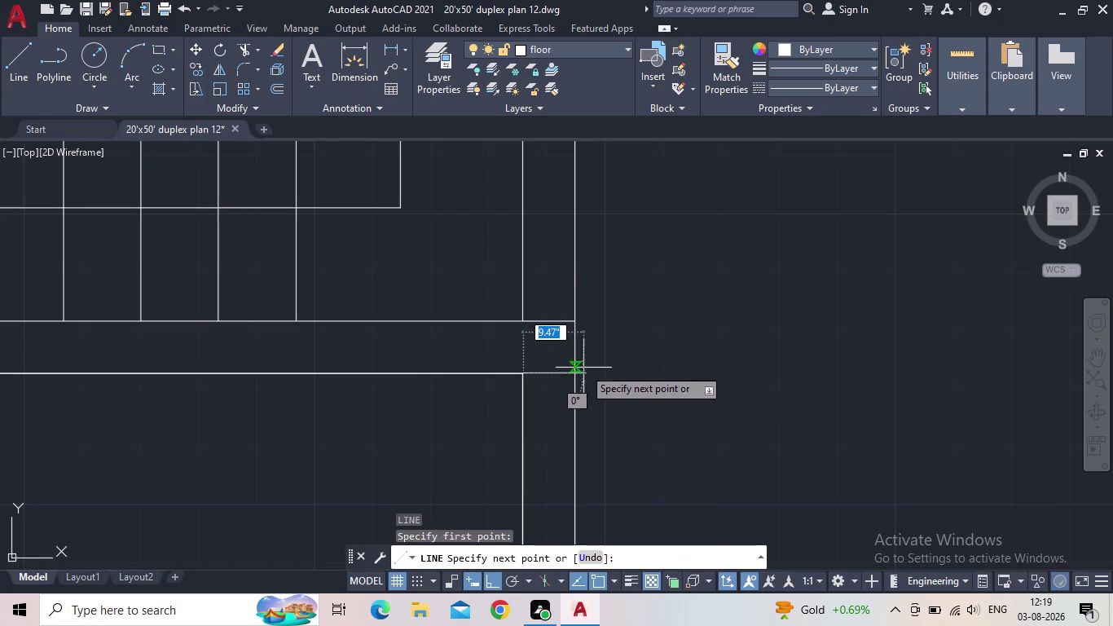
click(581, 374)
key(Escape)
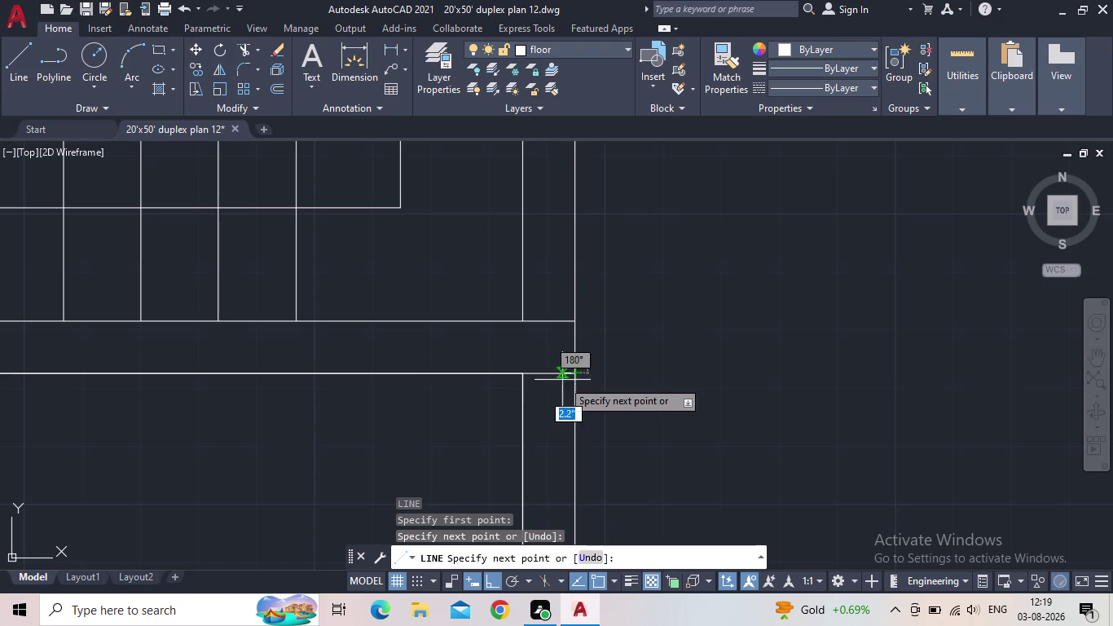
scroll(down, 3)
middle_drag(574, 398, 581, 316)
scroll(down, 3)
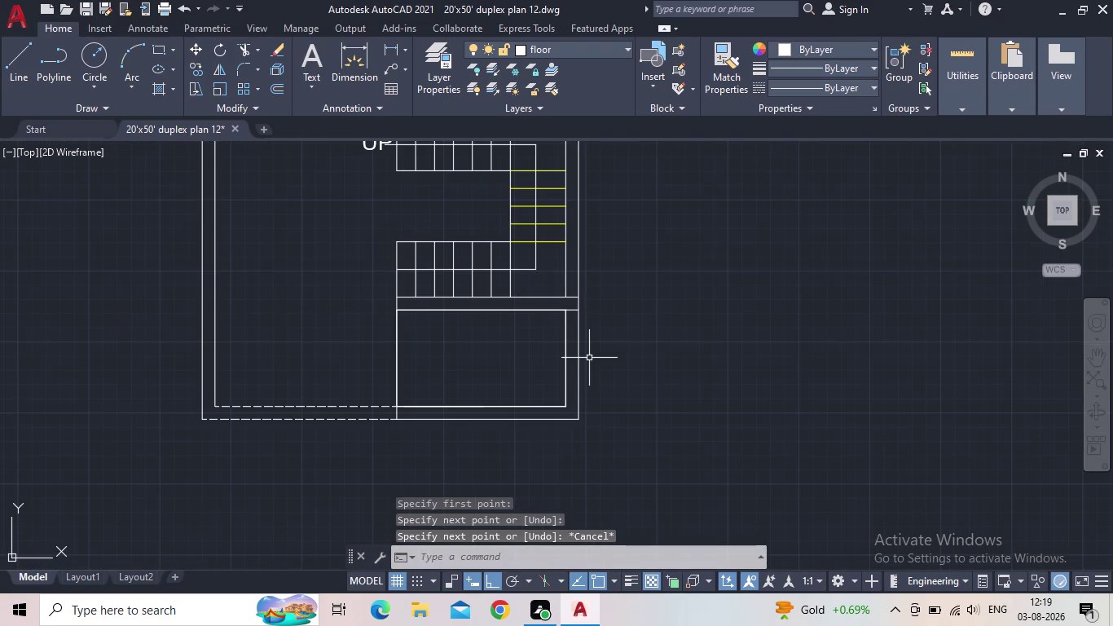
Trim the rectangle and wall lines below the stairs using fence selections.
key(t)
key(r)
key(space)
drag(603, 396, 522, 391)
drag(537, 425, 535, 393)
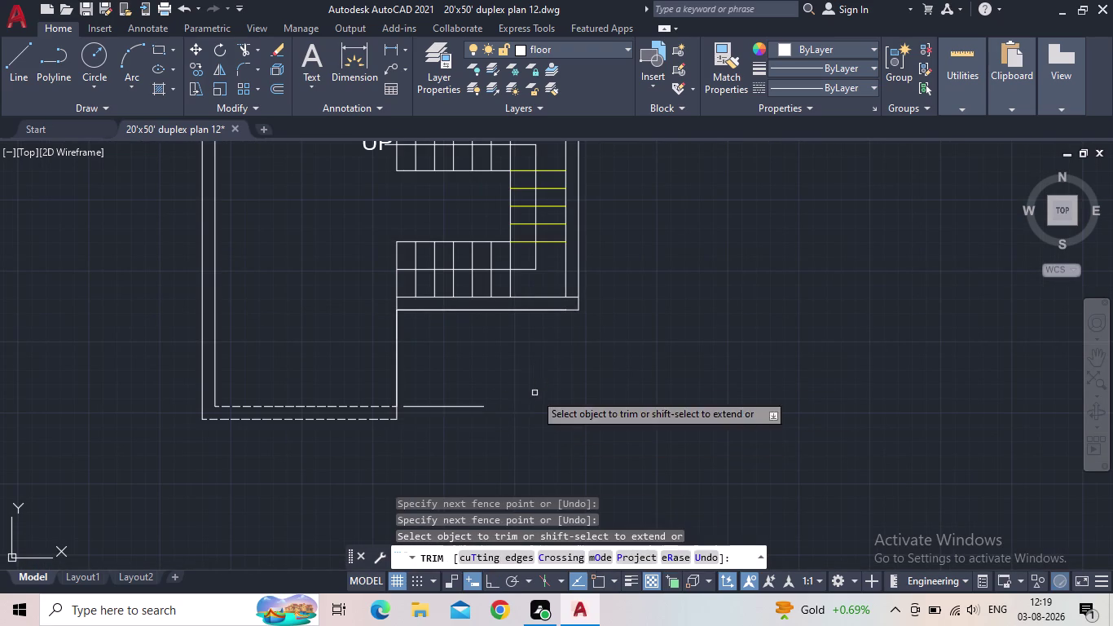
drag(437, 418, 442, 392)
Compare the copied plan against the ground floor, then end the trim.
scroll(down, 3)
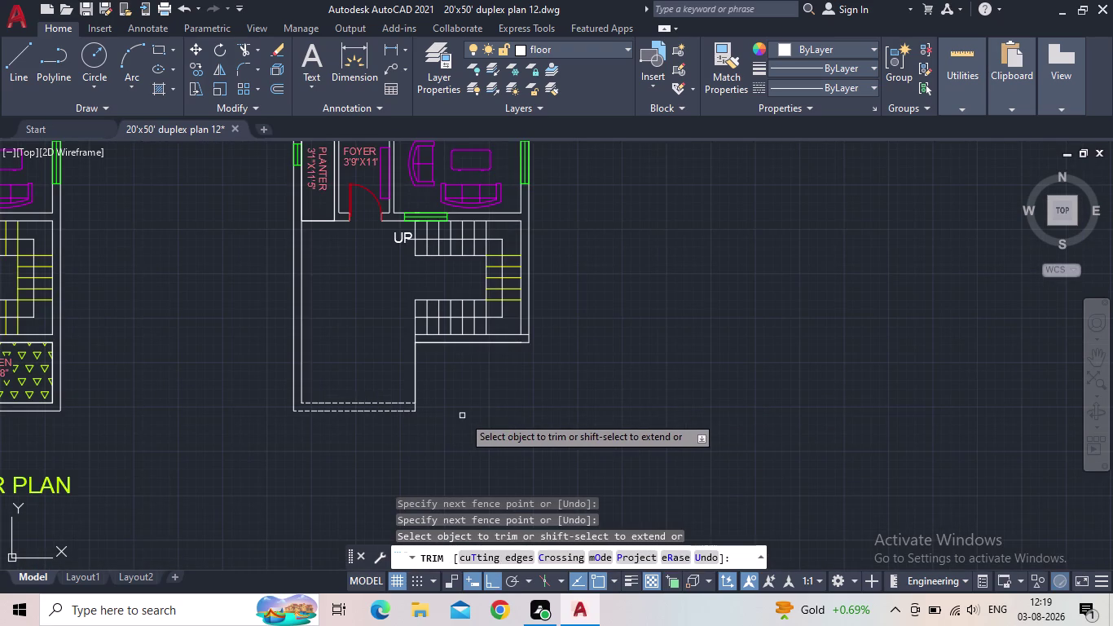
middle_drag(452, 390, 576, 404)
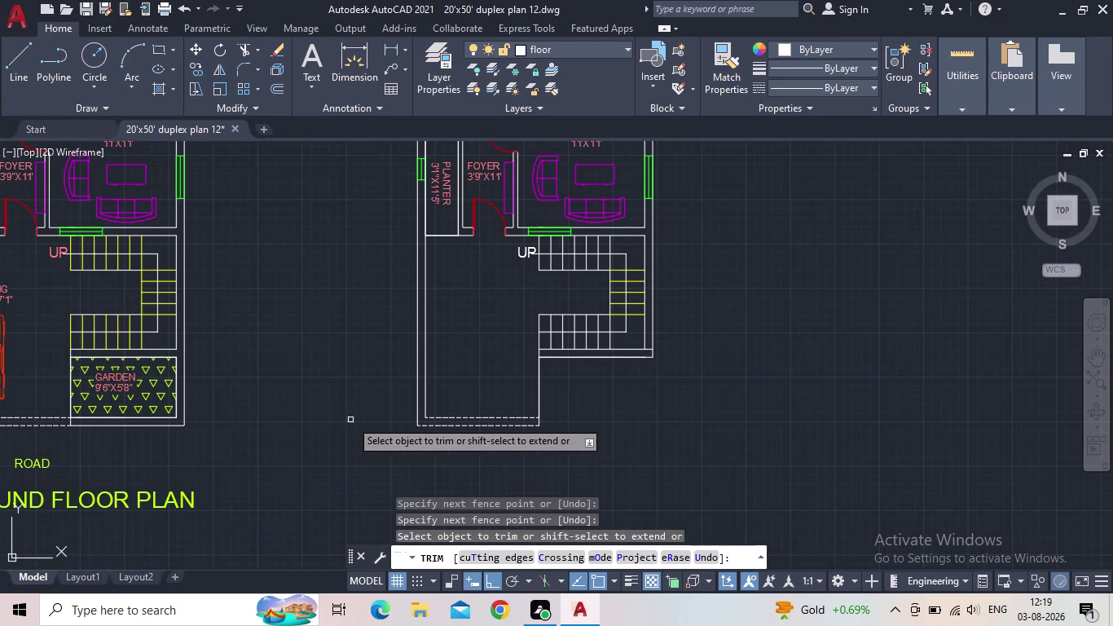
middle_drag(353, 424, 480, 456)
middle_drag(480, 456, 461, 457)
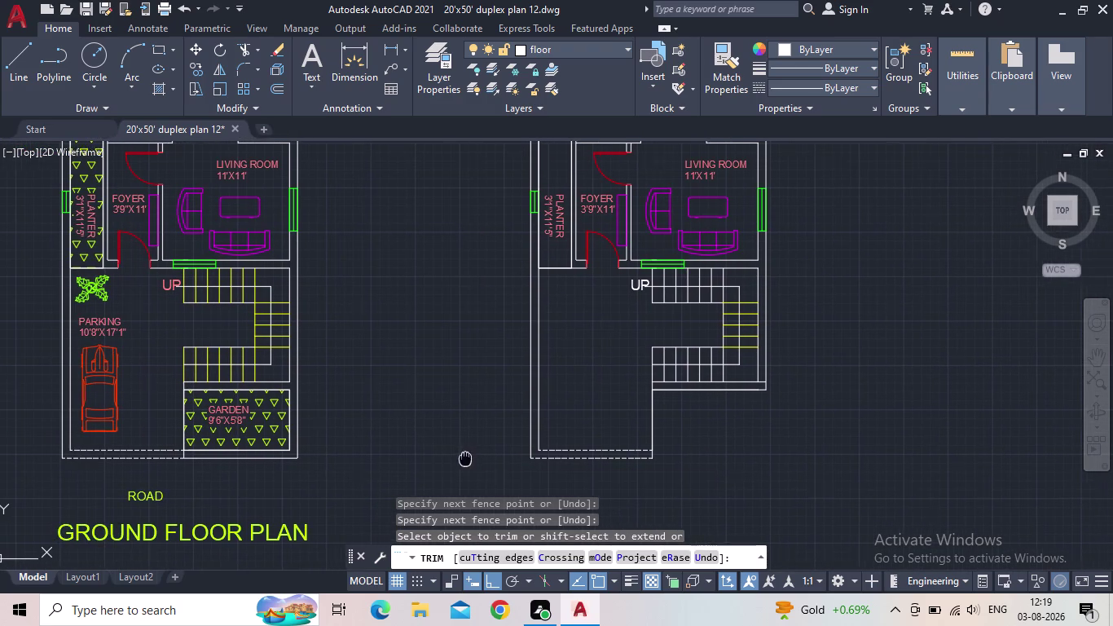
middle_drag(461, 457, 459, 457)
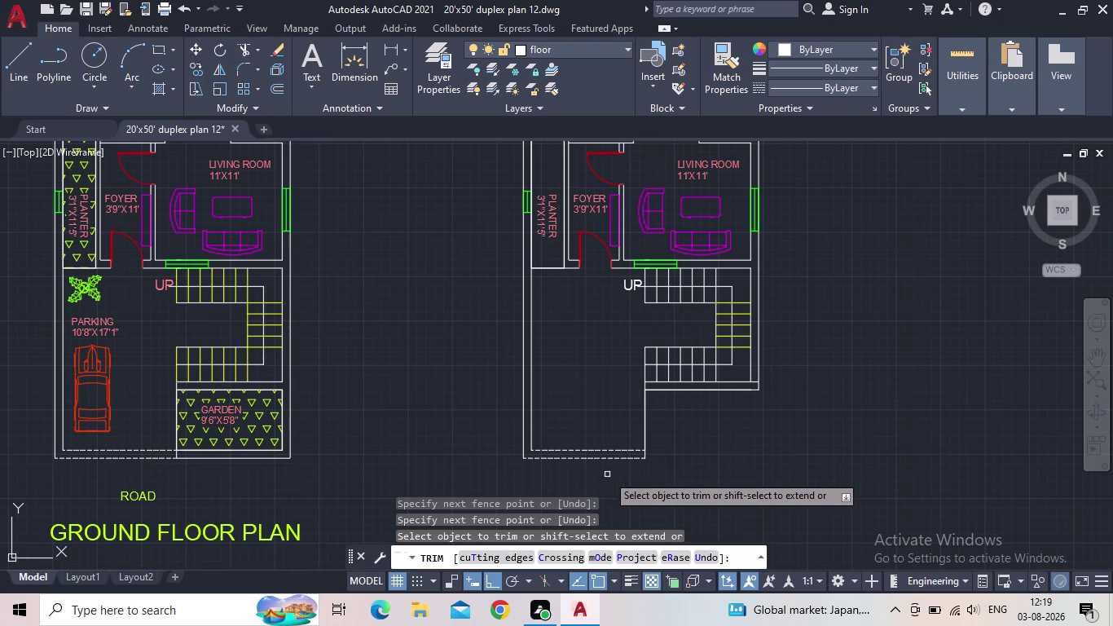
key(Escape)
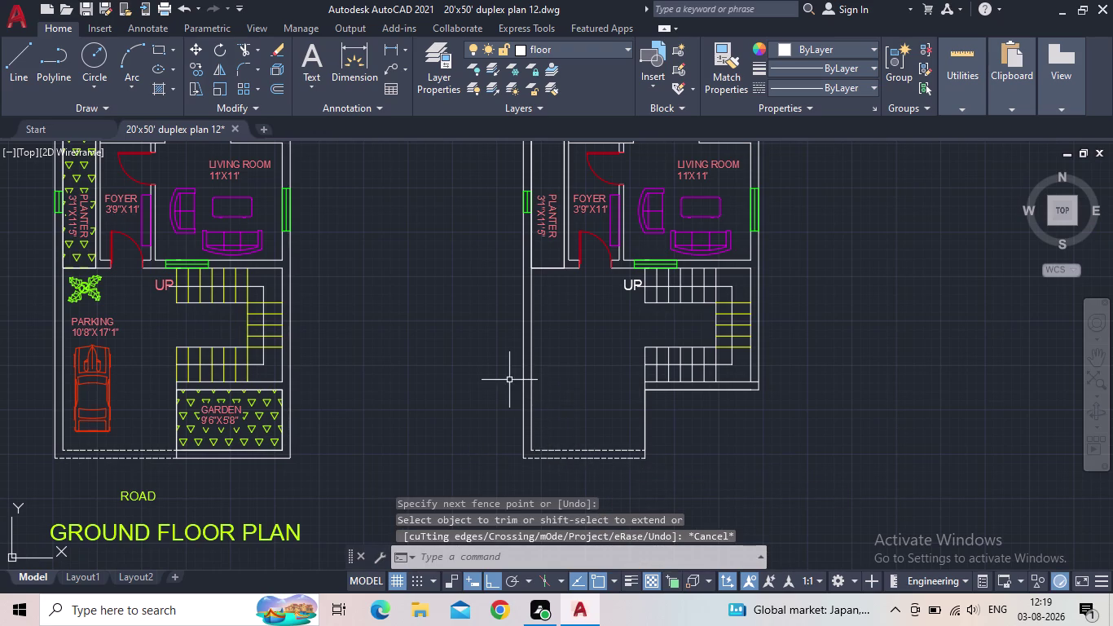
middle_drag(592, 396, 560, 454)
scroll(down, 3)
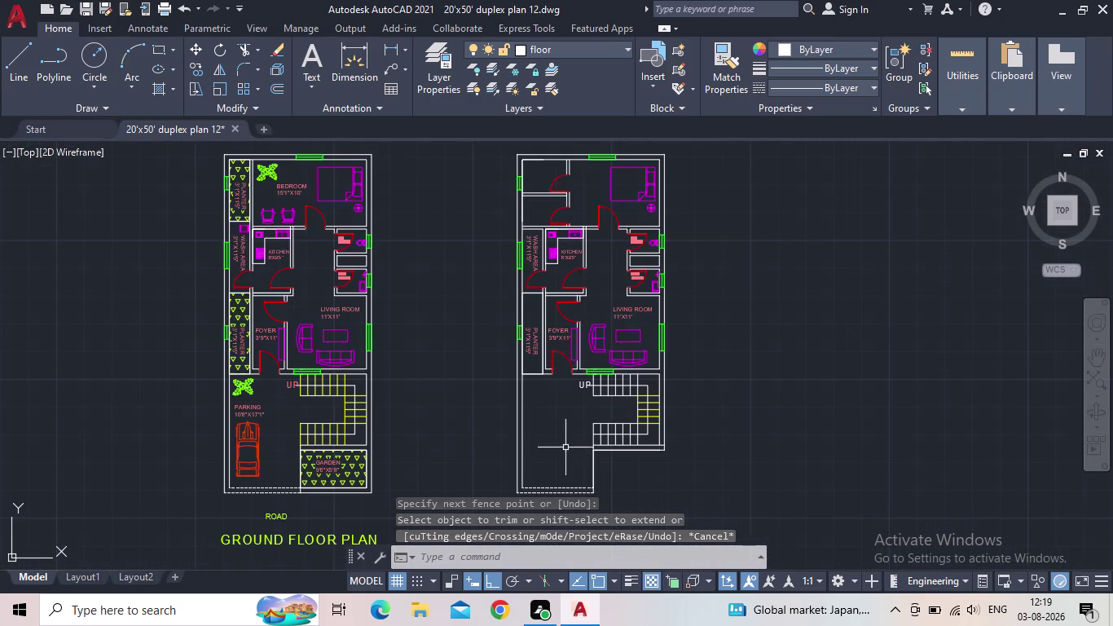
scroll(up, 3)
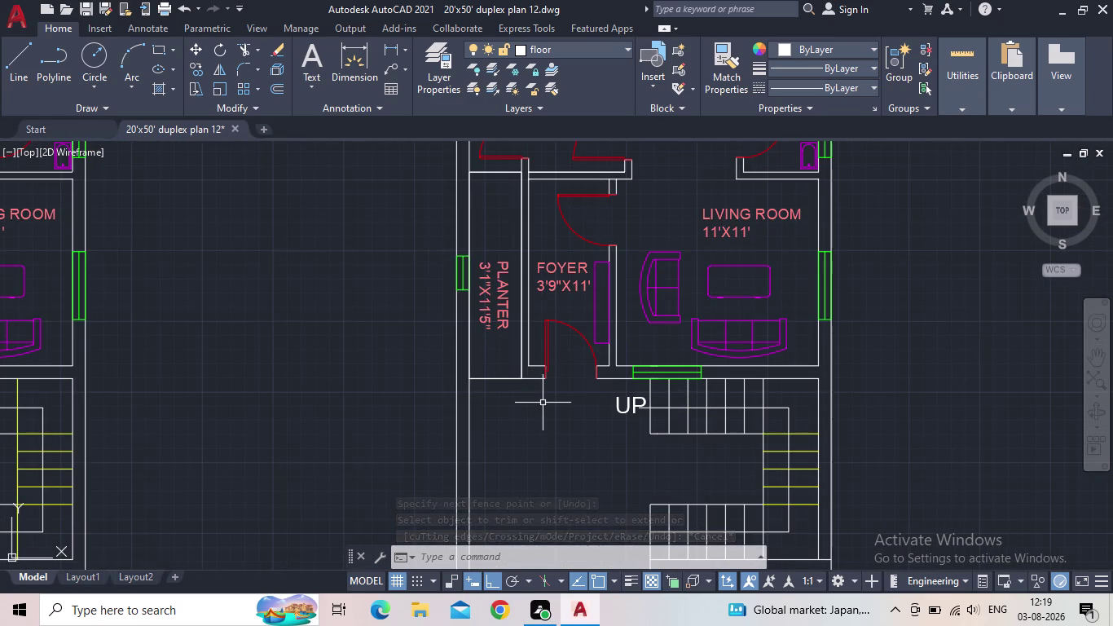
Offset the planter's bottom edge 14'5" downward.
key(o)
key(Return)
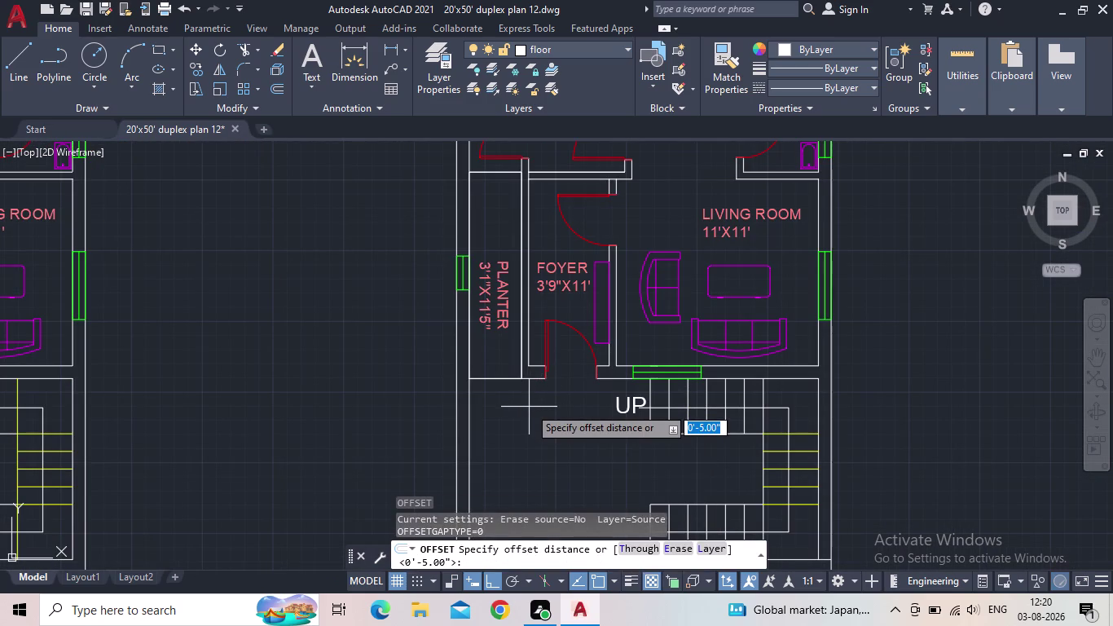
text(1)
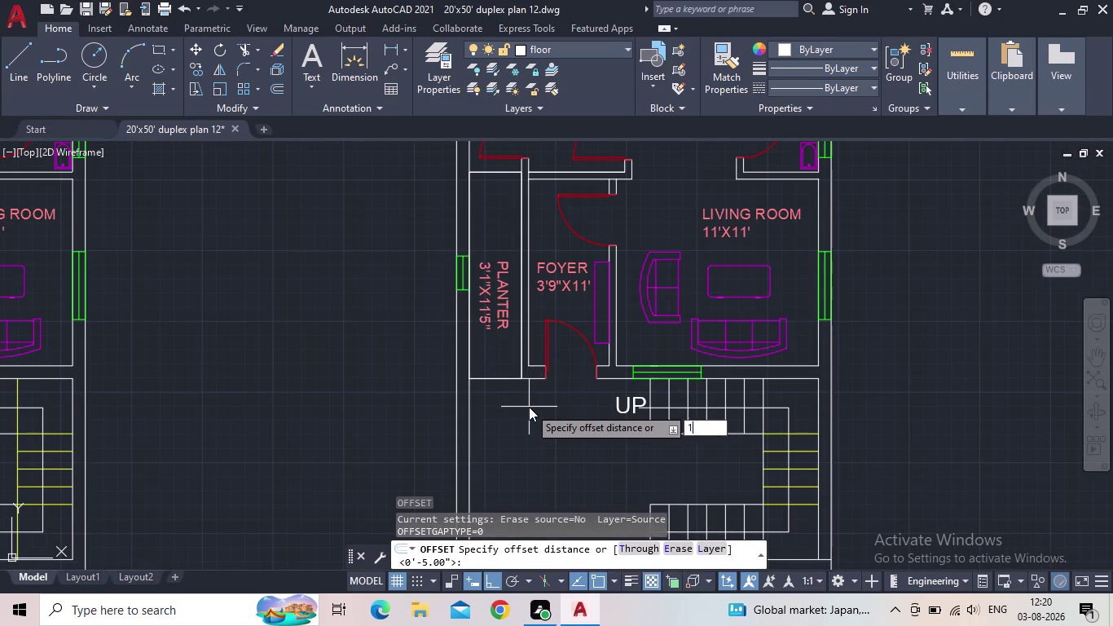
text(4'5")
key(Return)
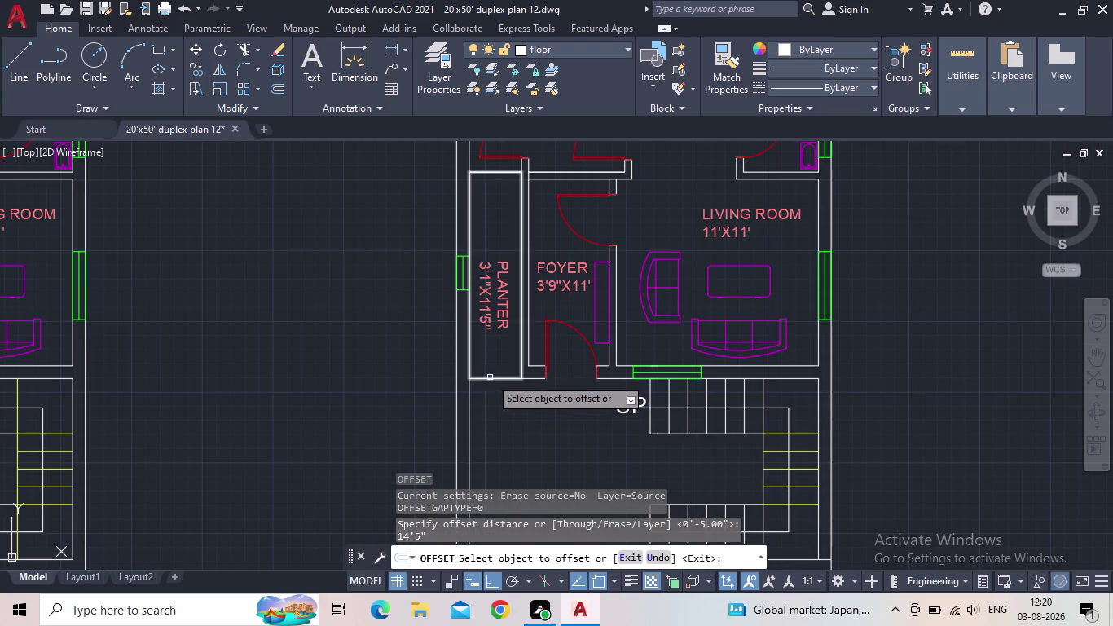
click(529, 378)
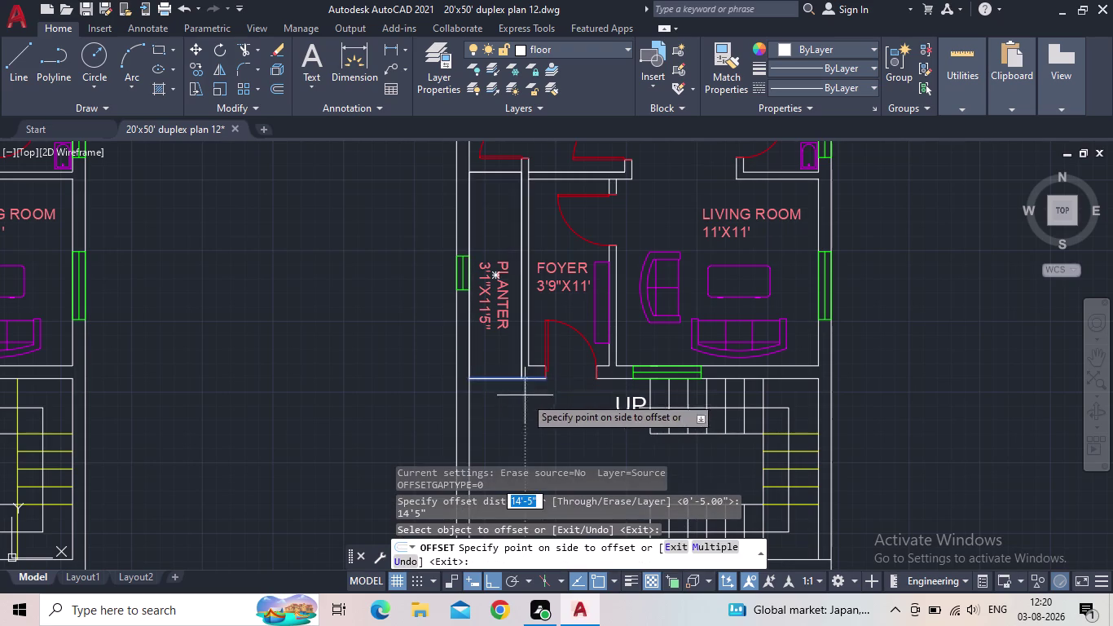
scroll(down, 3)
middle_drag(529, 415, 536, 311)
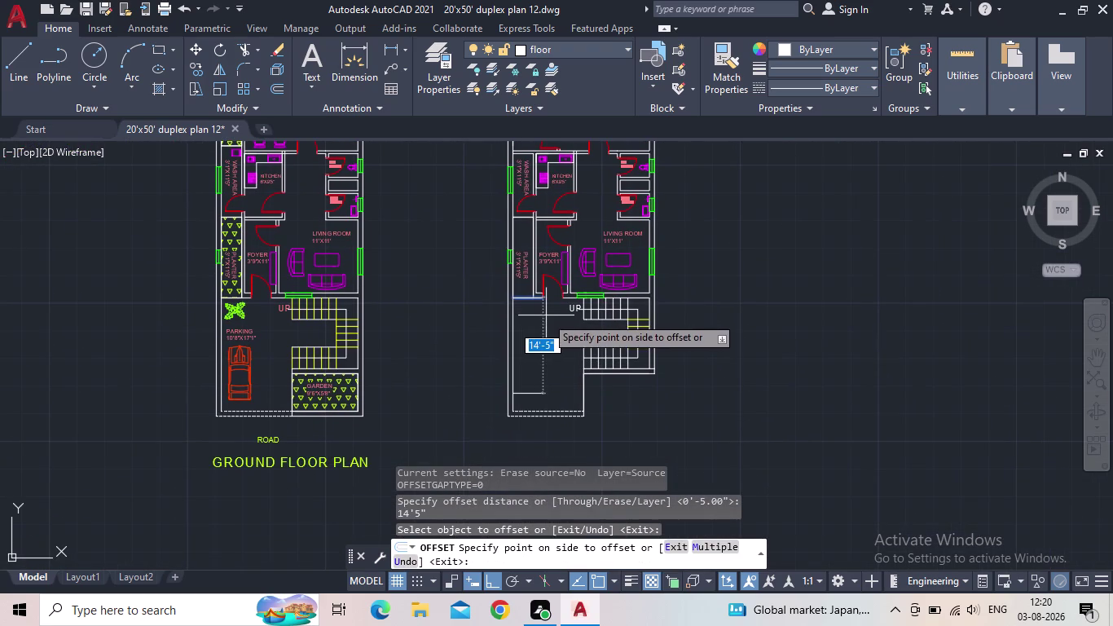
click(545, 322)
key(Escape)
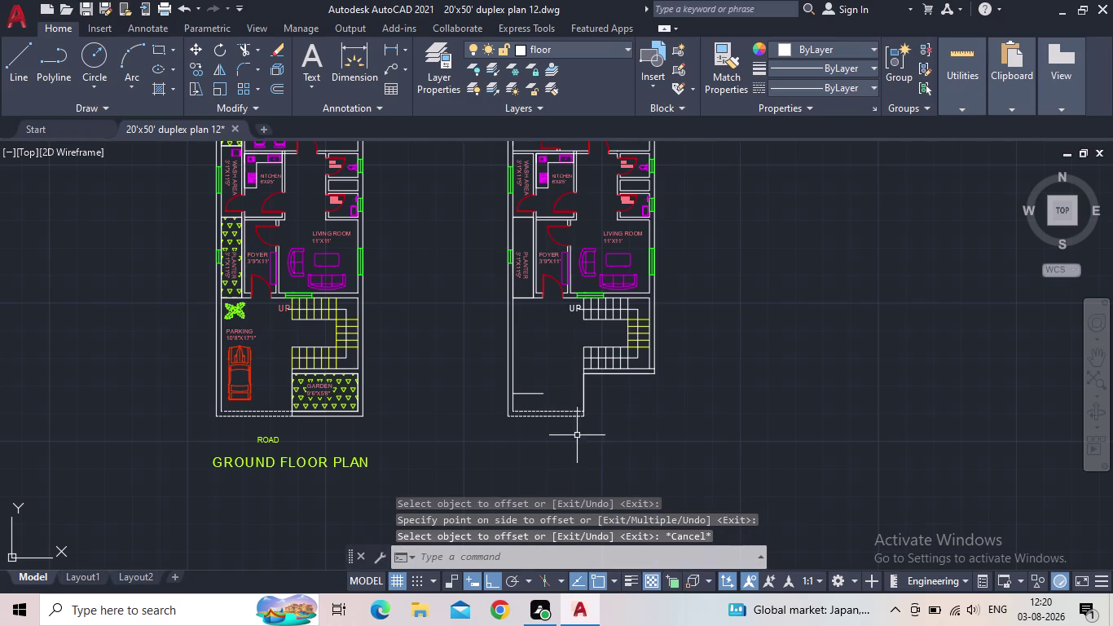
Select and delete objects near the new edge, then pan closer and start LINE.
click(573, 434)
click(551, 404)
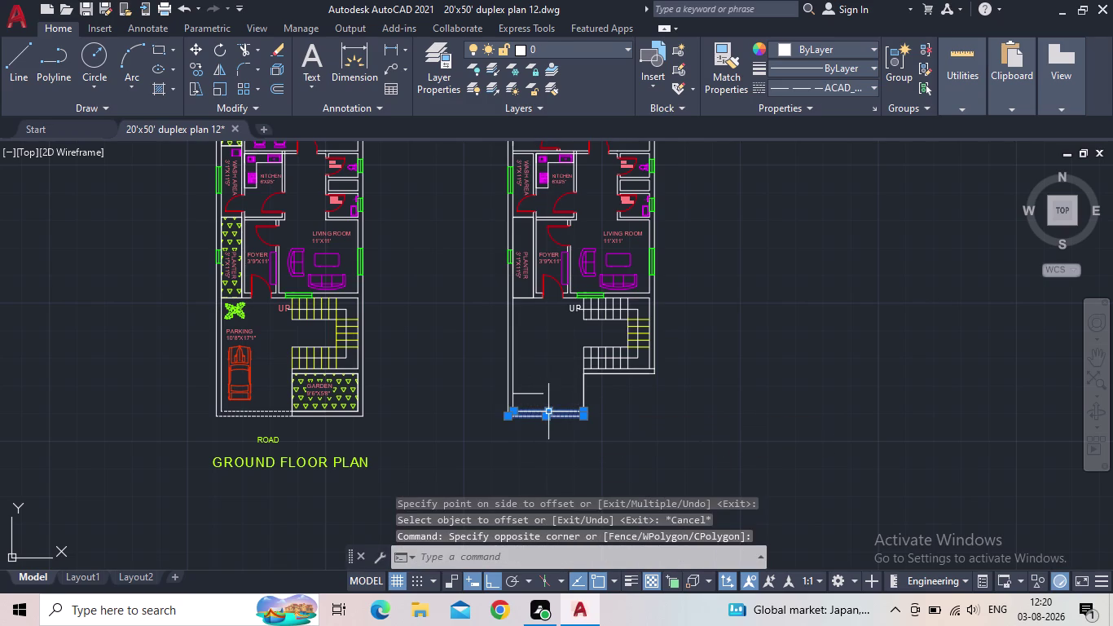
key(Delete)
scroll(up, 3)
middle_drag(508, 387, 490, 444)
key(l)
key(Return)
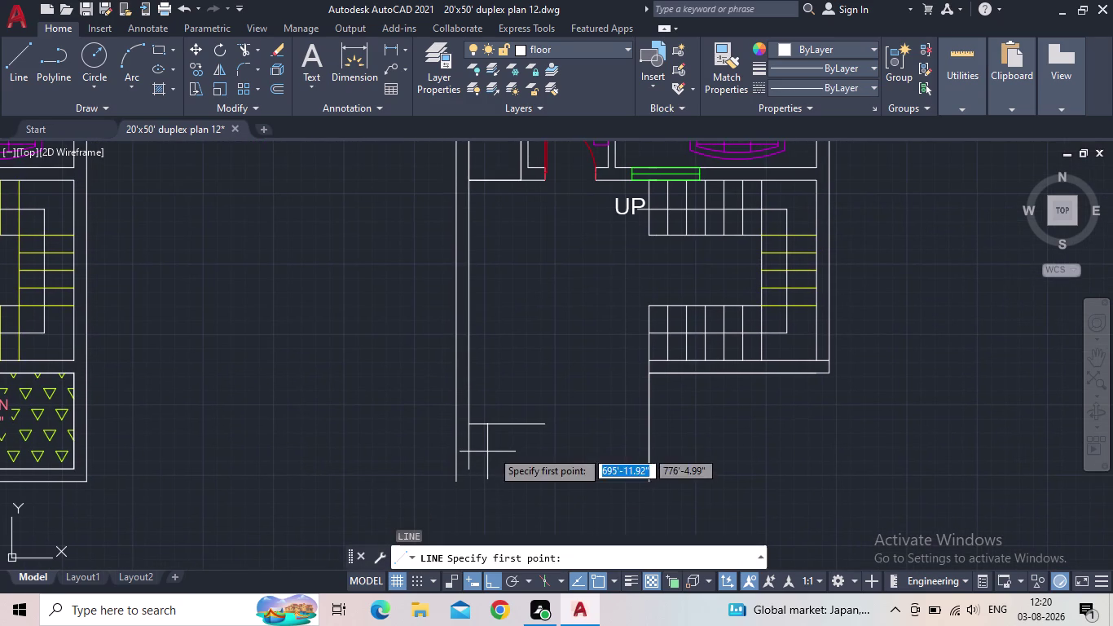
Extend the copied edge to the outer left wall.
scroll(up, 3)
key(Escape)
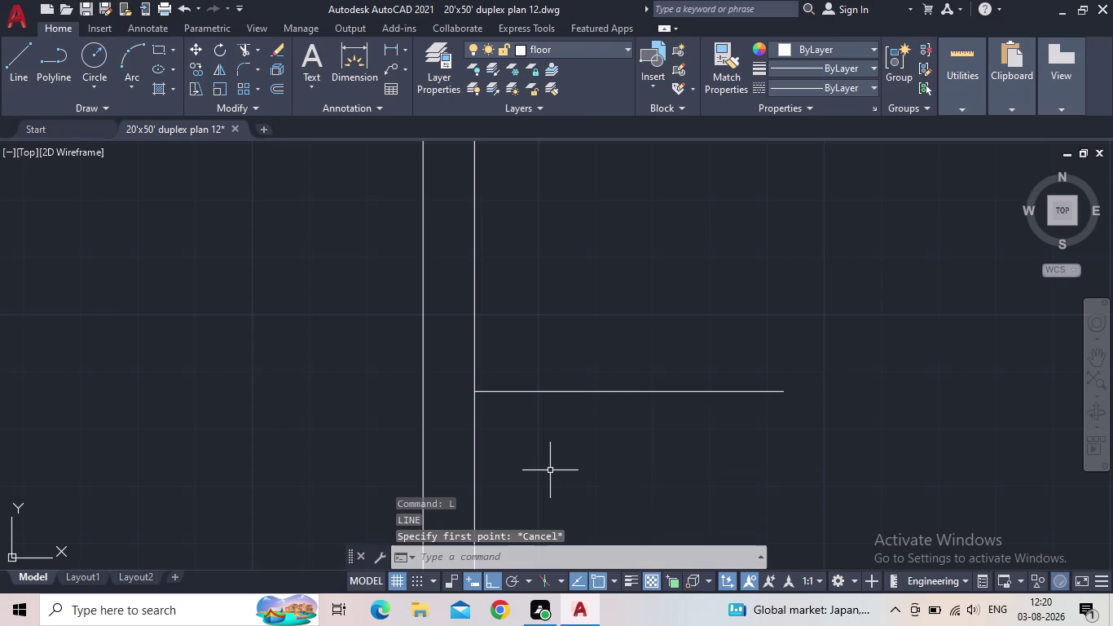
key(e)
text(X)
key(space)
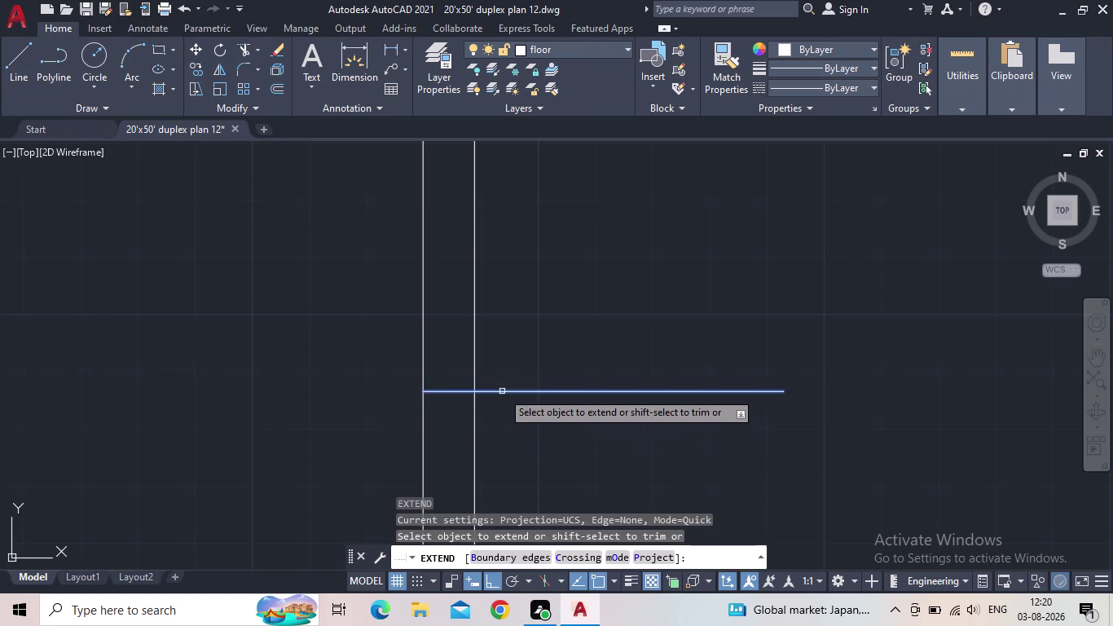
click(502, 391)
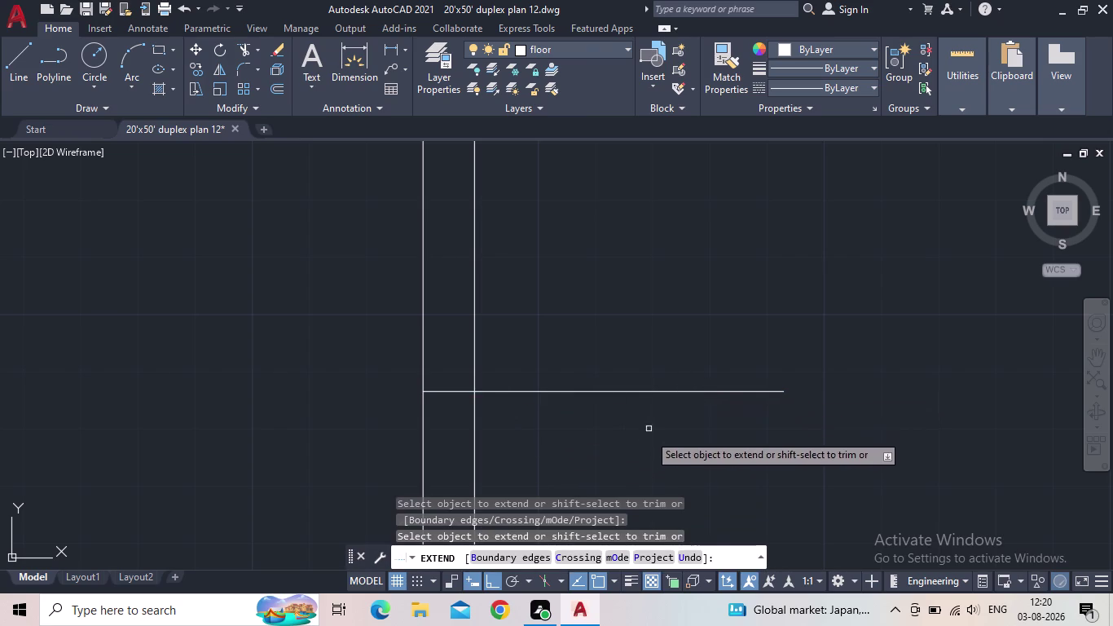
key(Escape)
Draw a line from the balcony edge to the stair wall, then up to the staircase's bottom edge.
scroll(down, 3)
middle_drag(660, 437, 579, 452)
key(l)
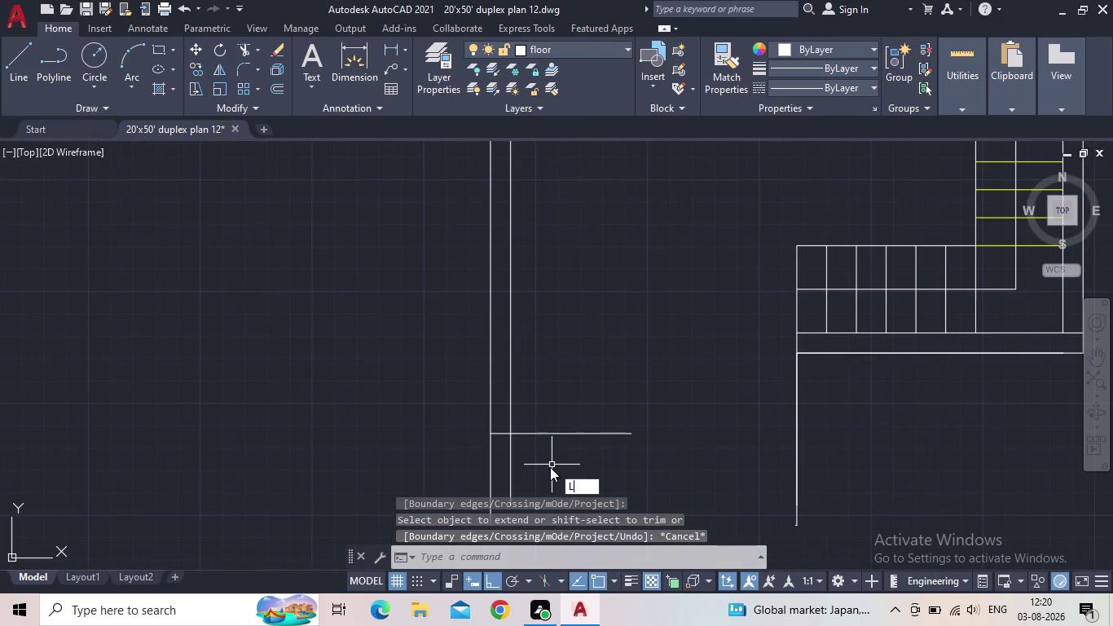
key(space)
click(508, 436)
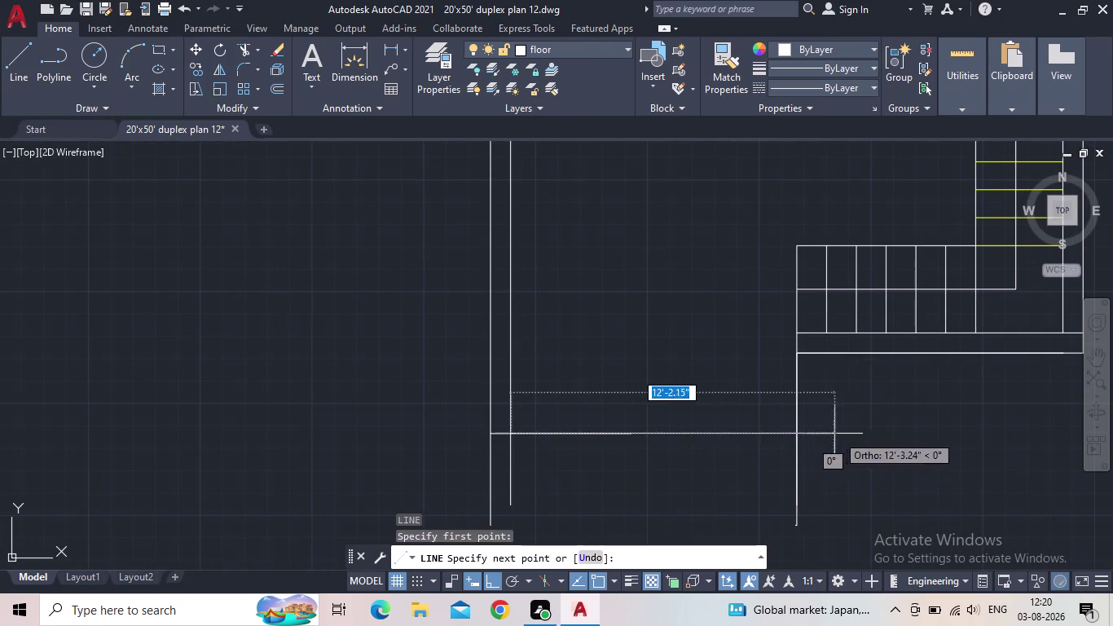
scroll(up, 3)
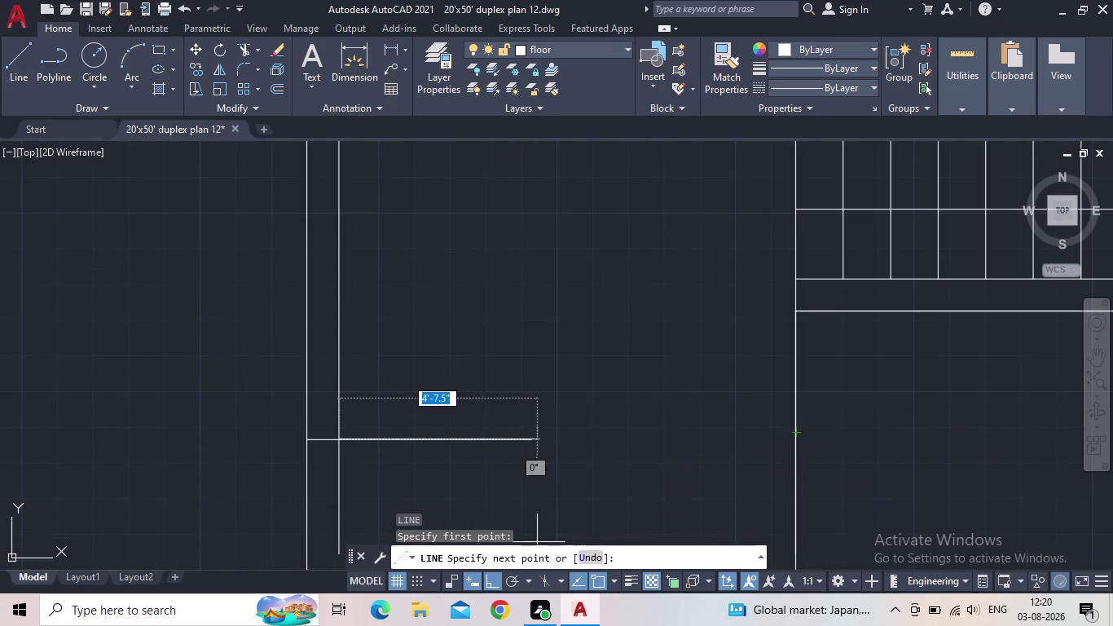
click(793, 441)
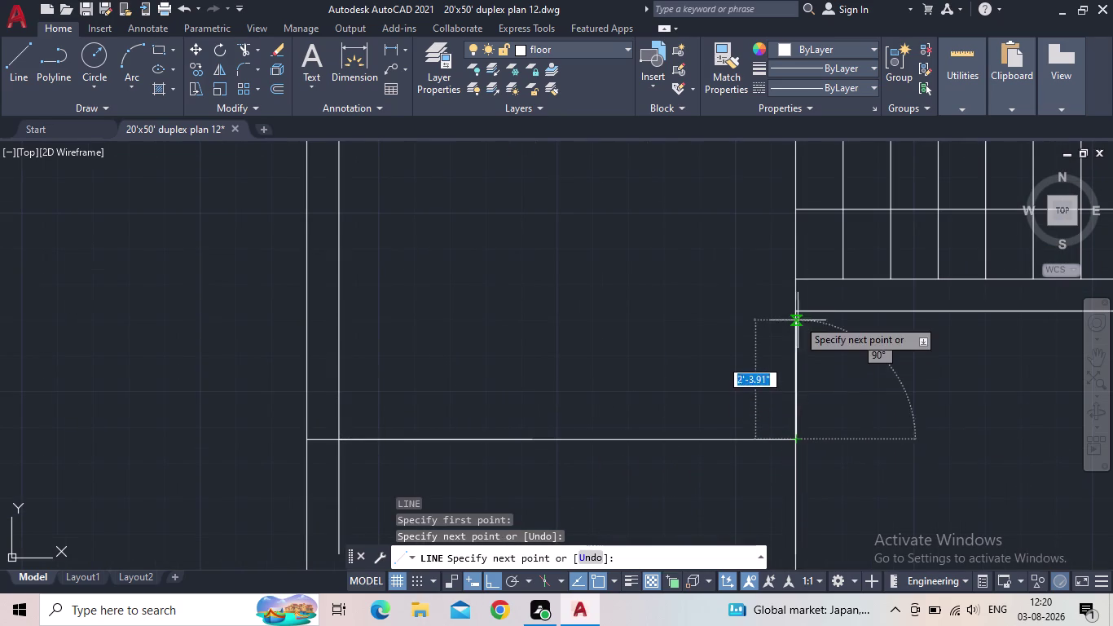
click(798, 309)
key(Escape)
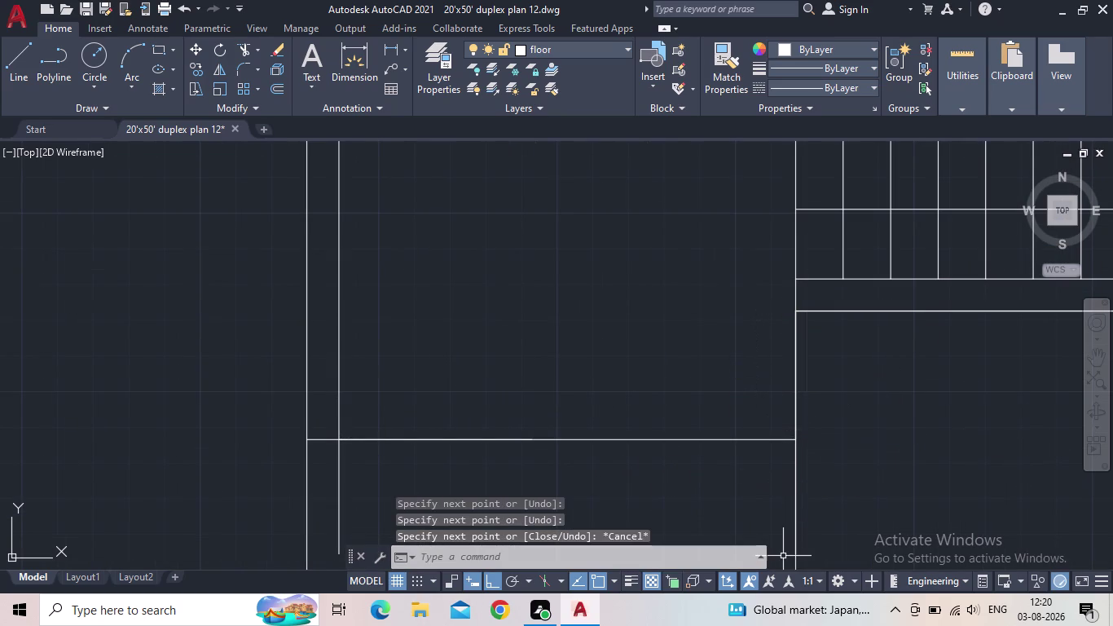
Start TRIM, cancel it, and select the new lines at the balcony corner.
key(t)
text(R)
key(space)
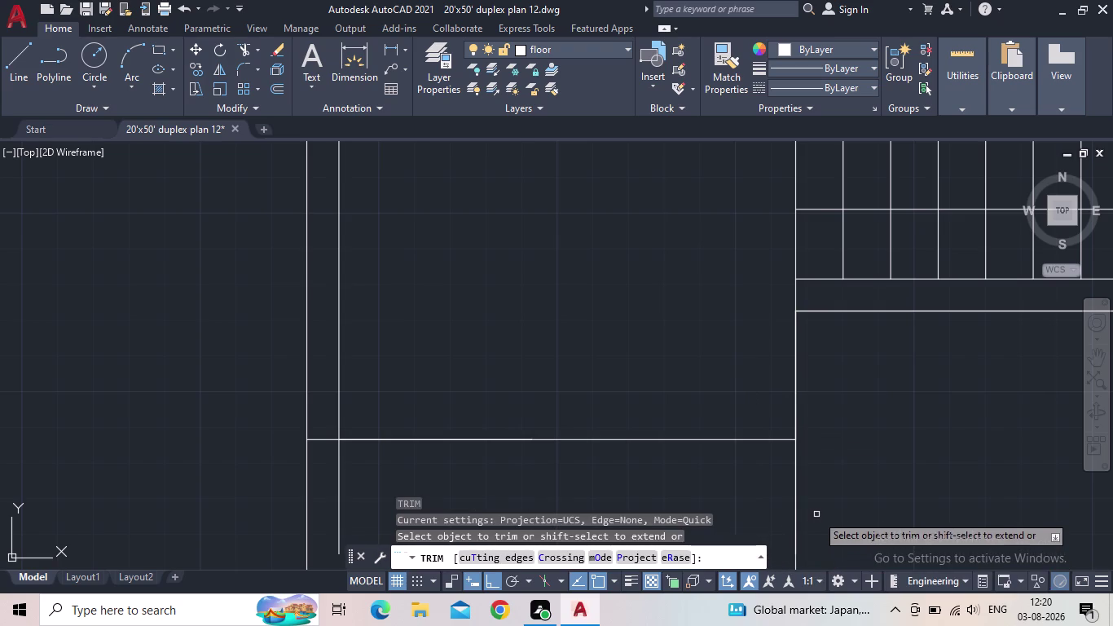
scroll(down, 3)
key(Escape)
middle_drag(824, 509, 815, 465)
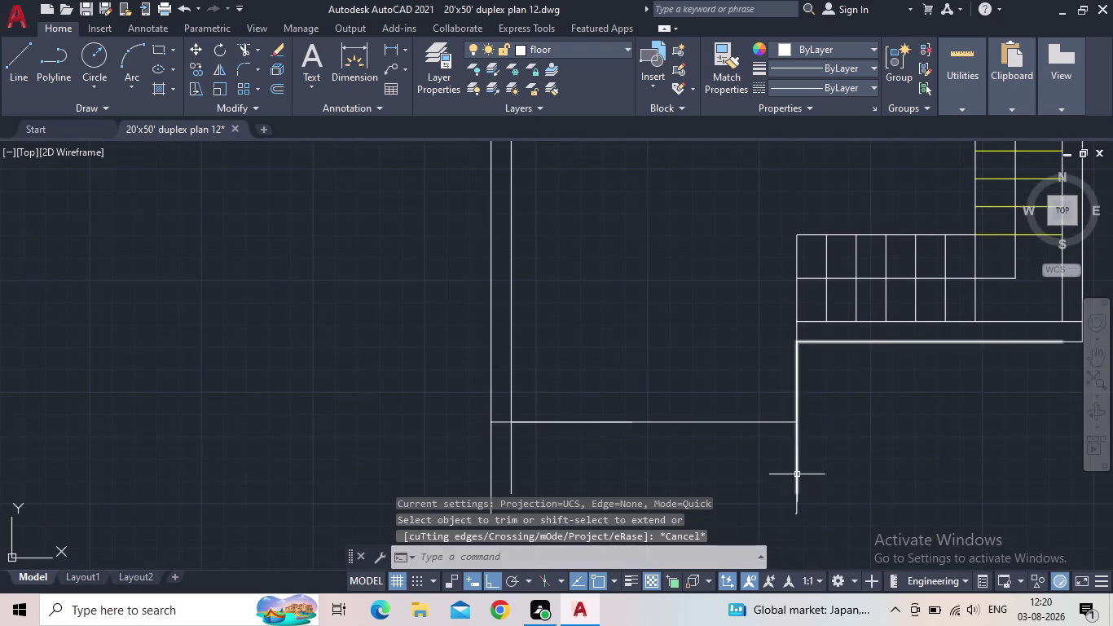
click(797, 474)
scroll(down, 3)
middle_drag(868, 485, 827, 491)
scroll(up, 3)
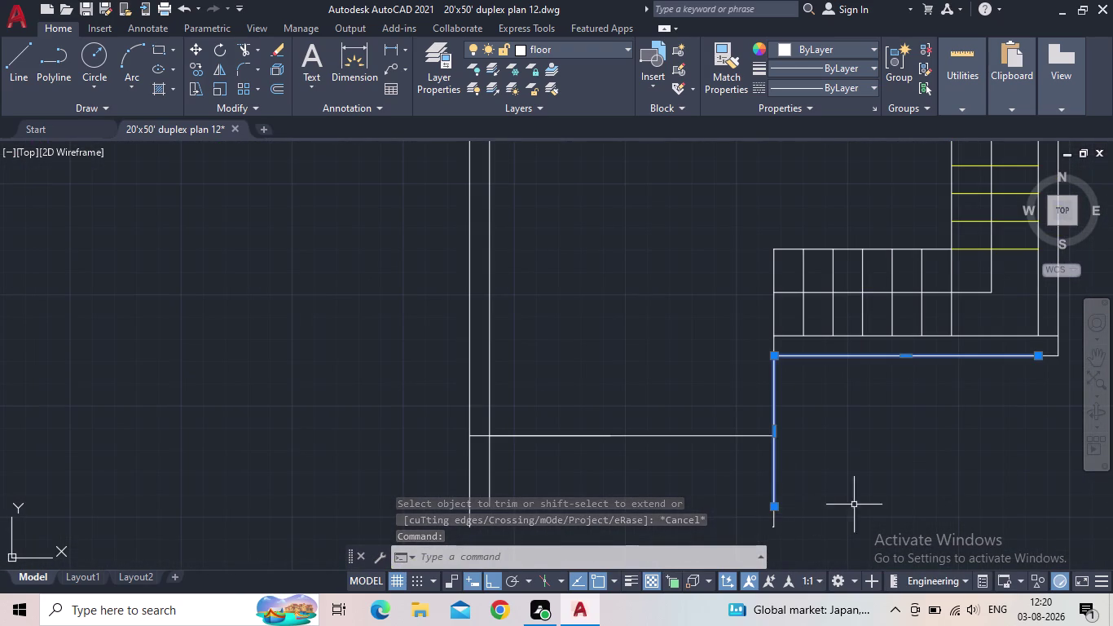
scroll(up, 3)
Erase the two leftover stub lines below the balcony corner.
click(728, 492)
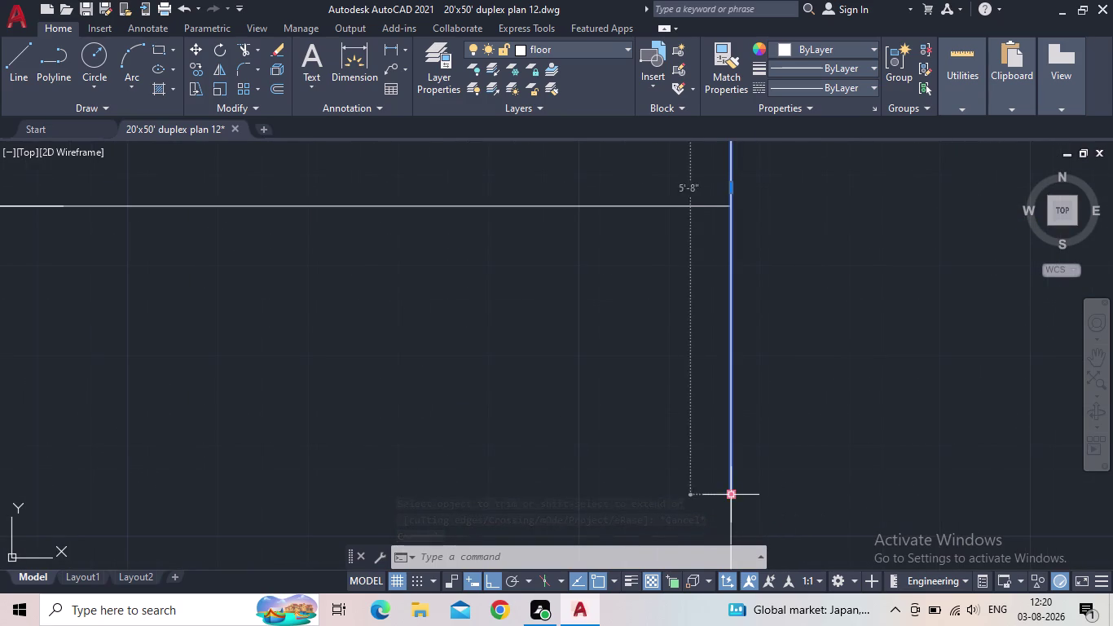
click(730, 202)
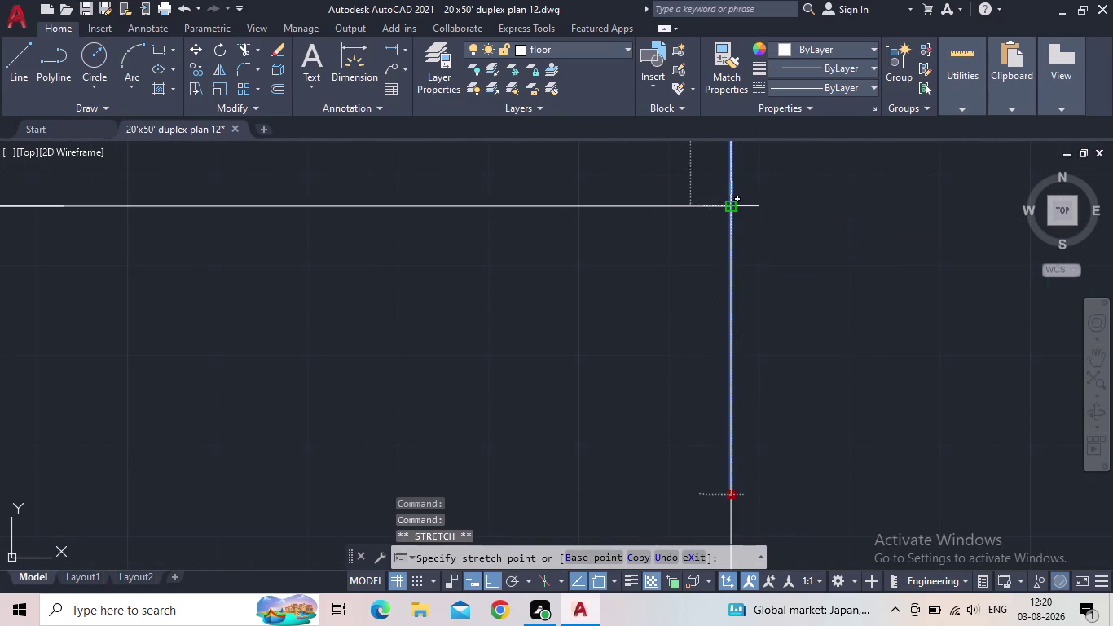
key(Escape)
scroll(down, 3)
scroll(down, 3)
drag(777, 363, 768, 360)
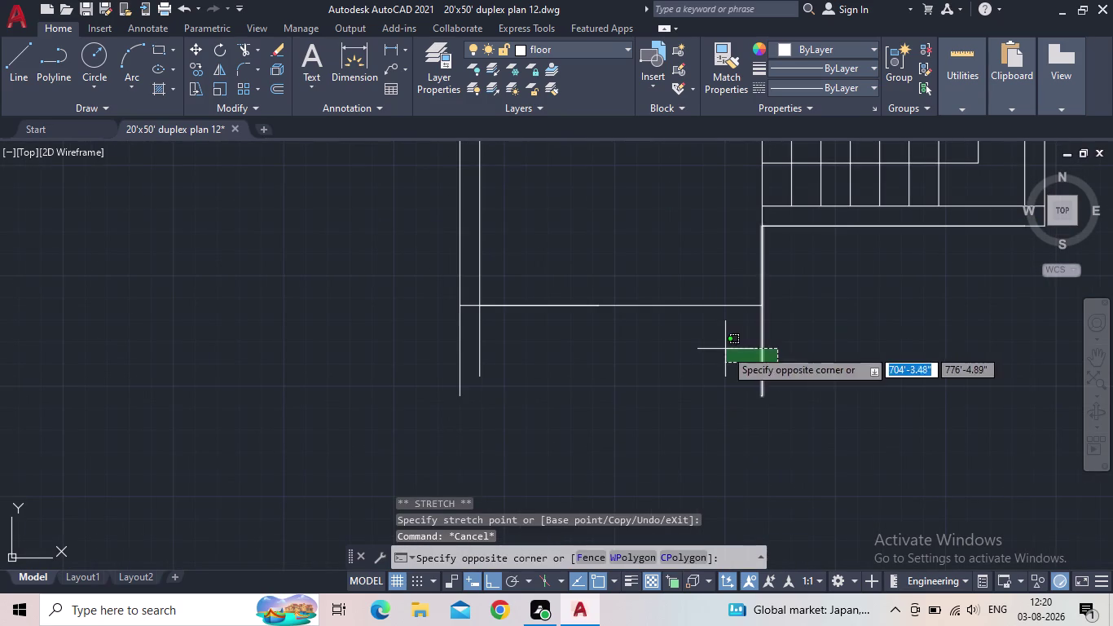
click(725, 349)
key(Delete)
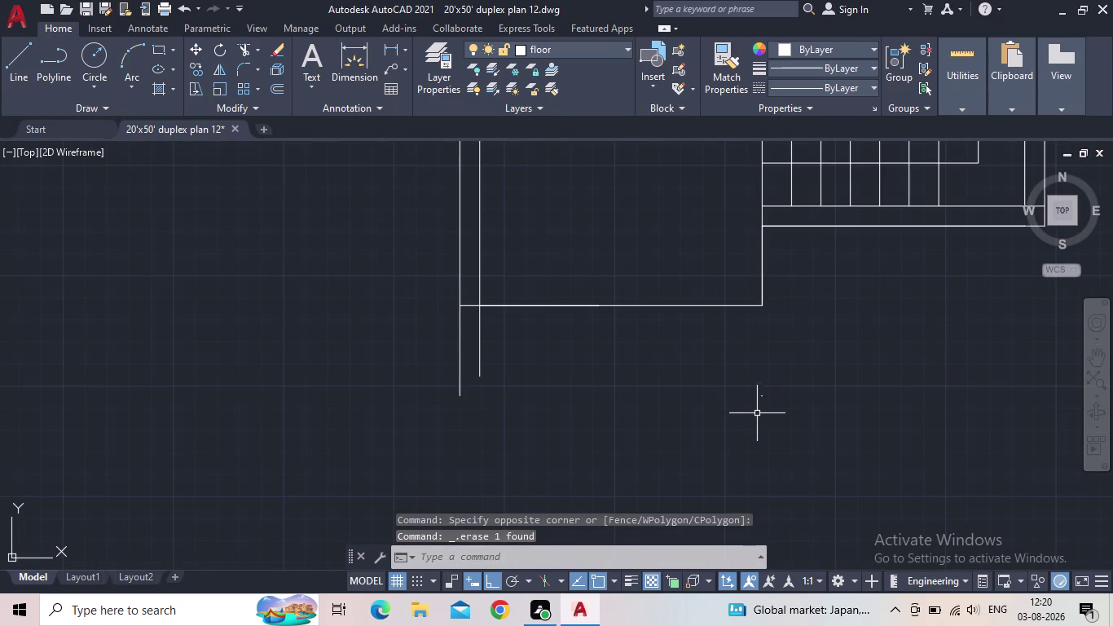
click(770, 414)
click(747, 369)
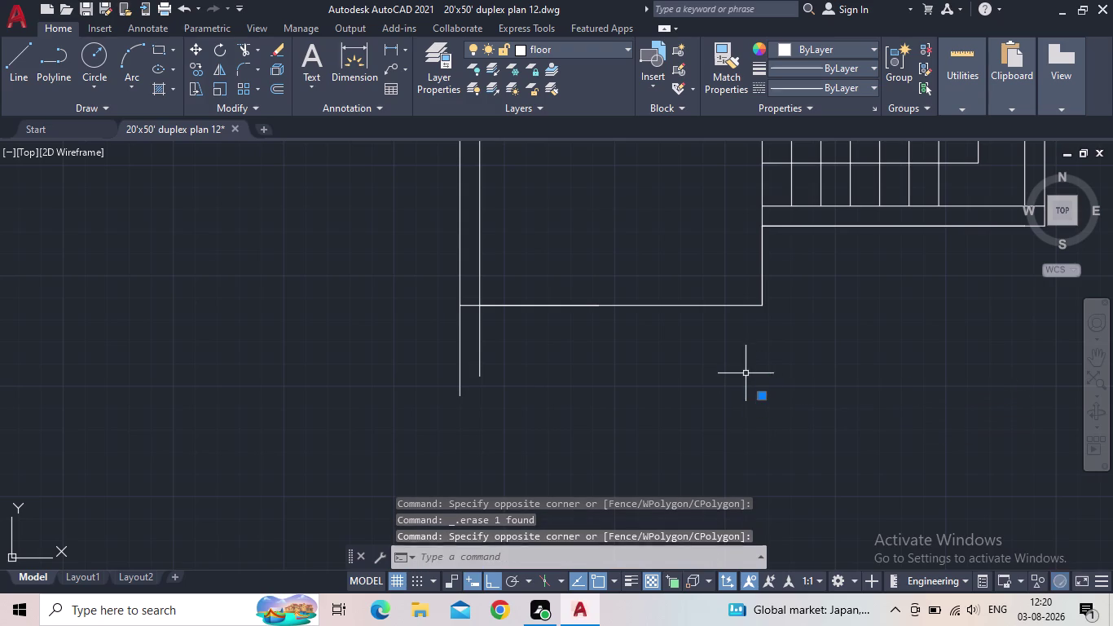
key(Delete)
Fence-trim the wall ends below the balcony edge, then save the drawing.
scroll(down, 3)
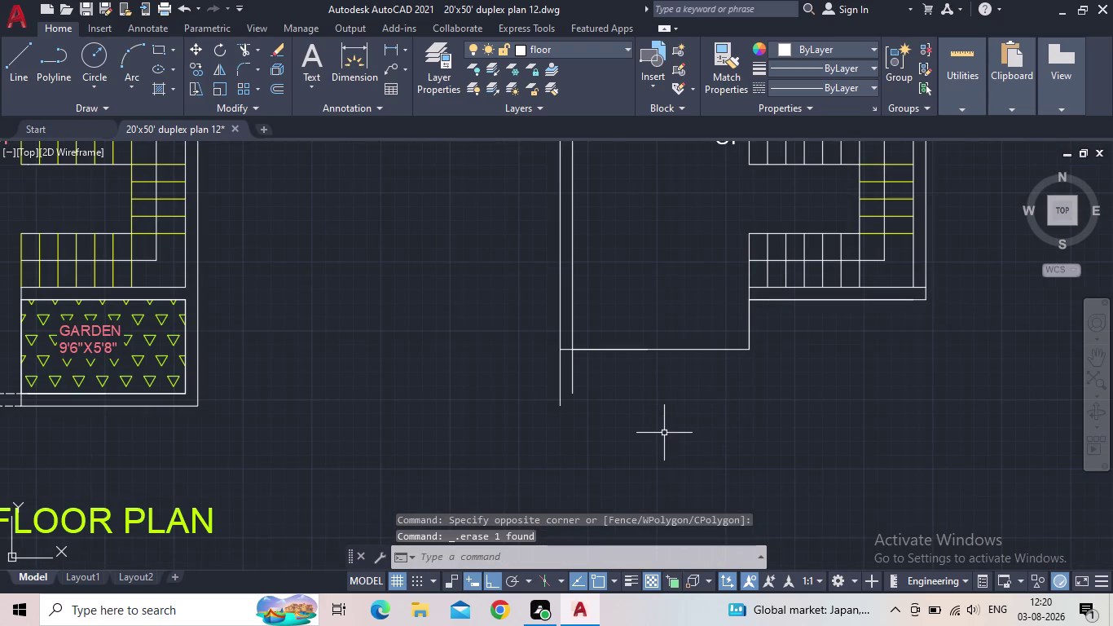
key(t)
text(R)
key(space)
drag(648, 414, 545, 381)
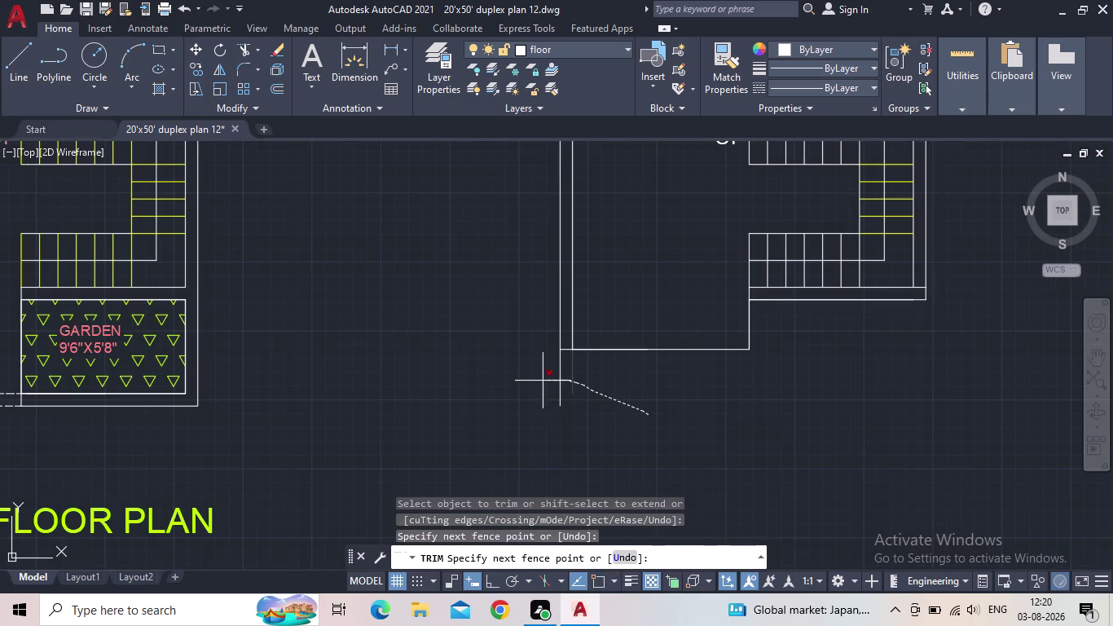
drag(545, 380, 526, 380)
scroll(down, 3)
middle_drag(507, 375, 595, 500)
key(Escape)
scroll(up, 3)
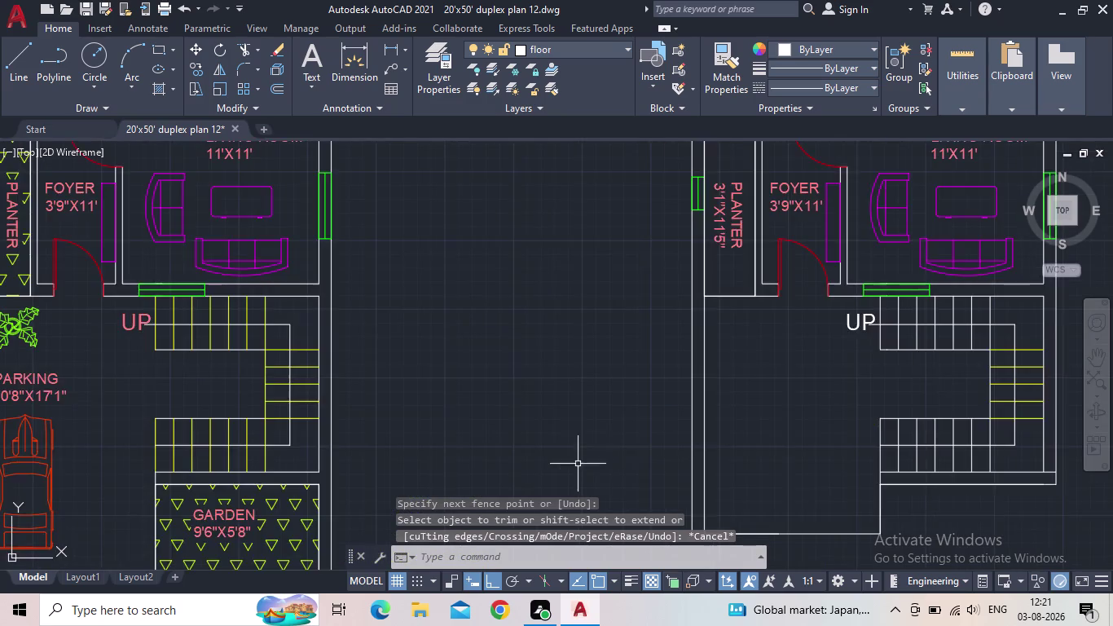
middle_drag(627, 436, 493, 274)
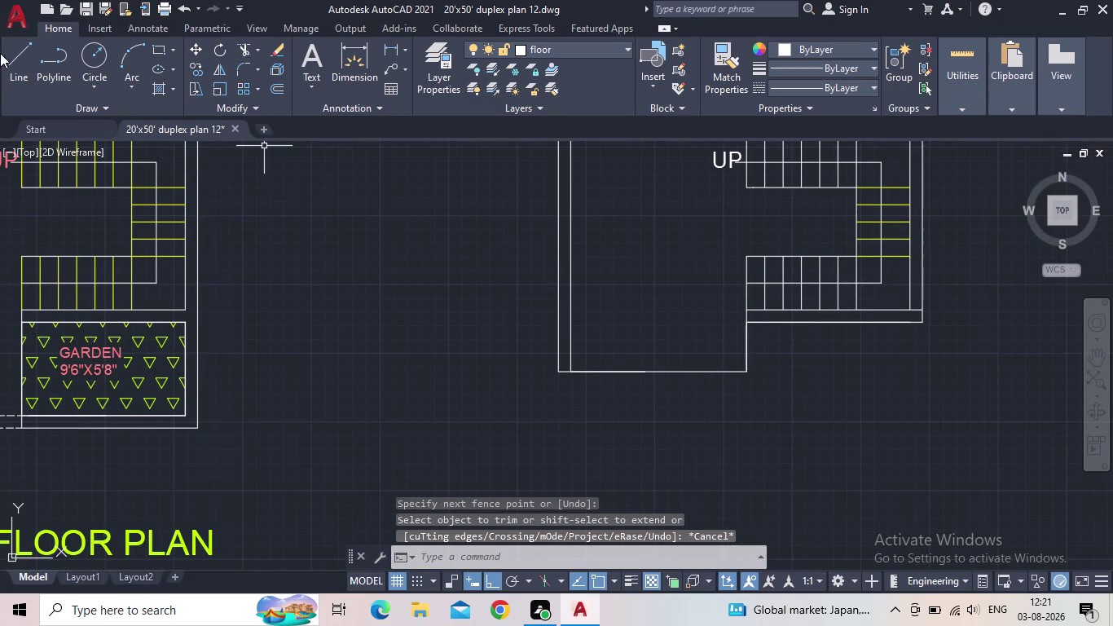
click(89, 8)
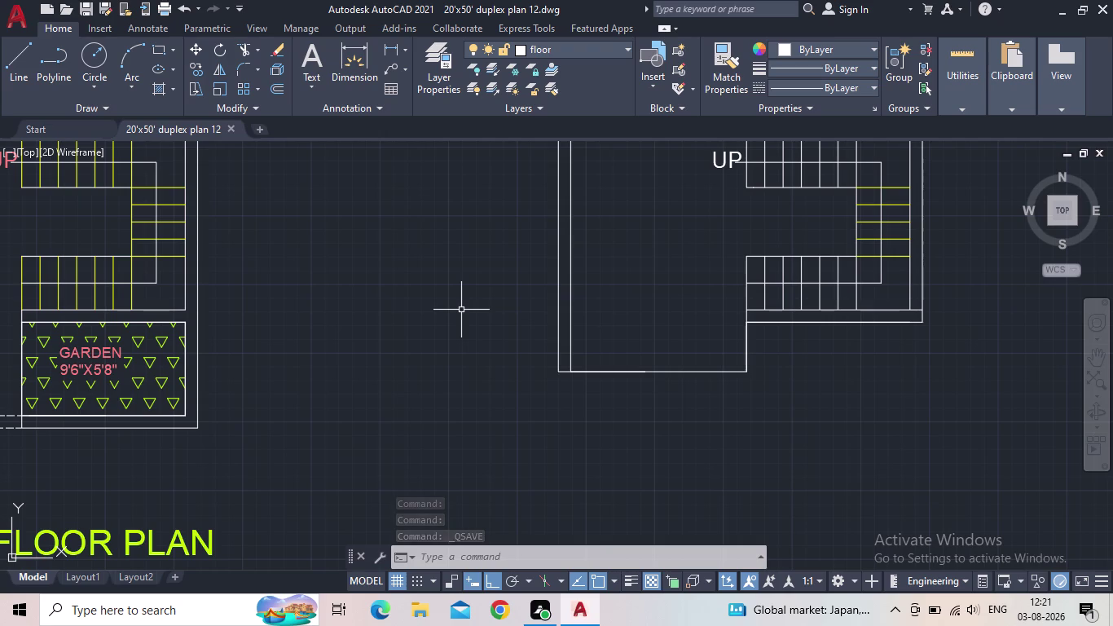
scroll(down, 3)
middle_drag(507, 353, 452, 422)
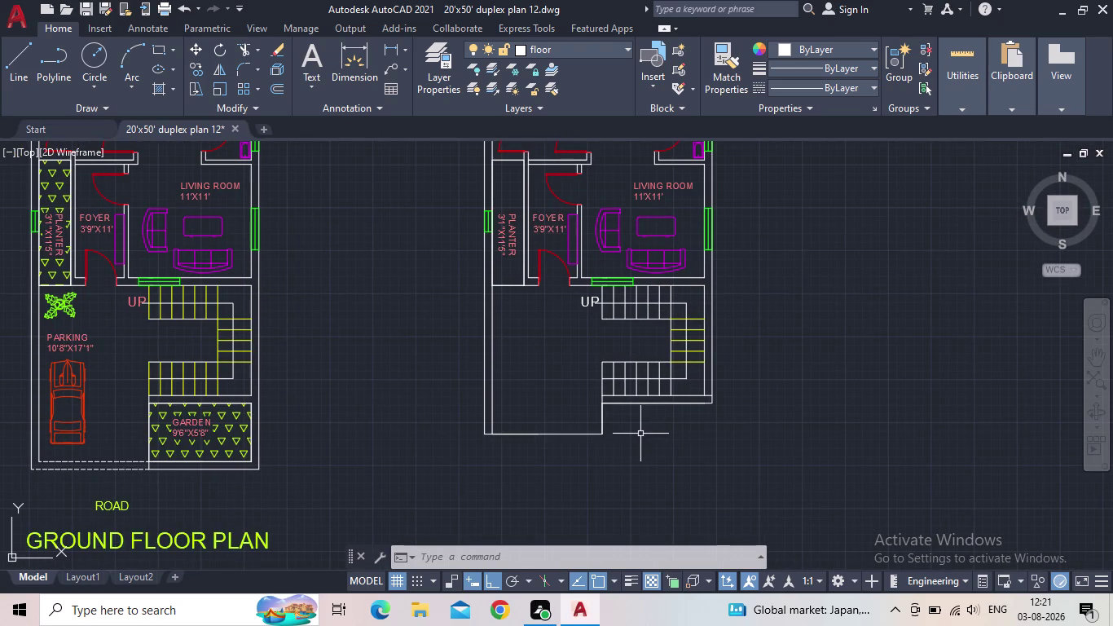
middle_drag(668, 436, 663, 446)
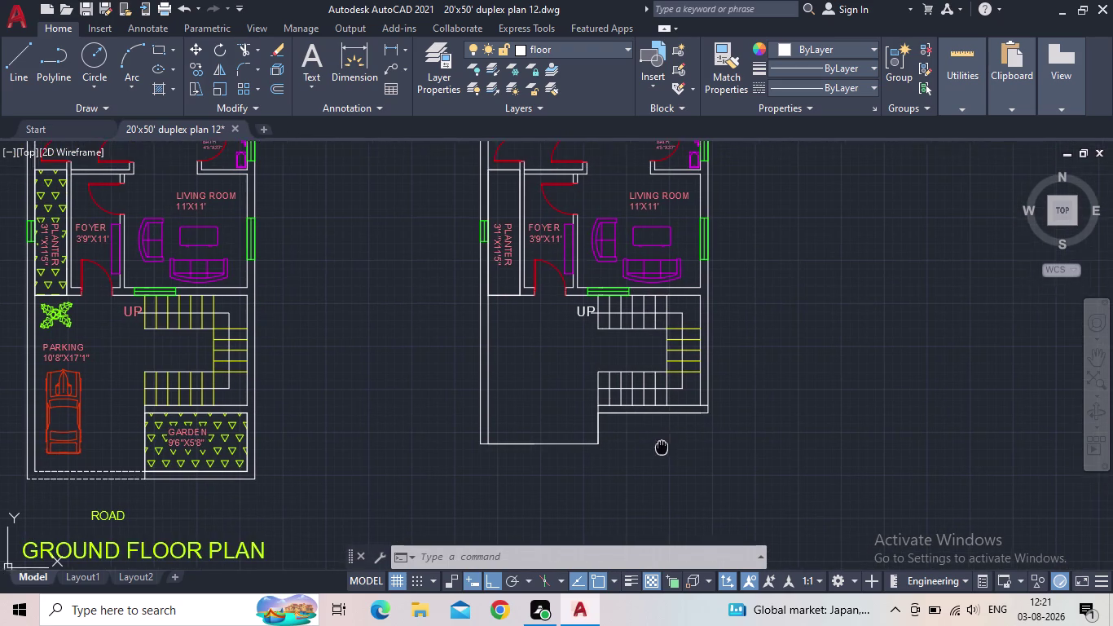
middle_drag(663, 446, 645, 473)
click(86, 1)
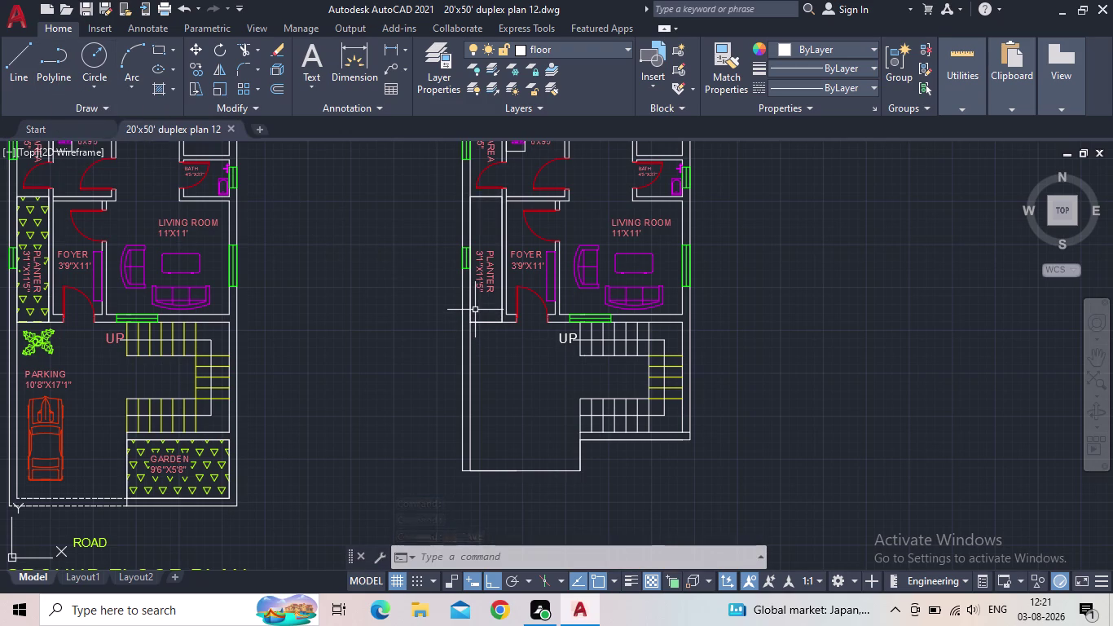
middle_drag(545, 430, 540, 426)
middle_drag(540, 425, 523, 398)
scroll(up, 3)
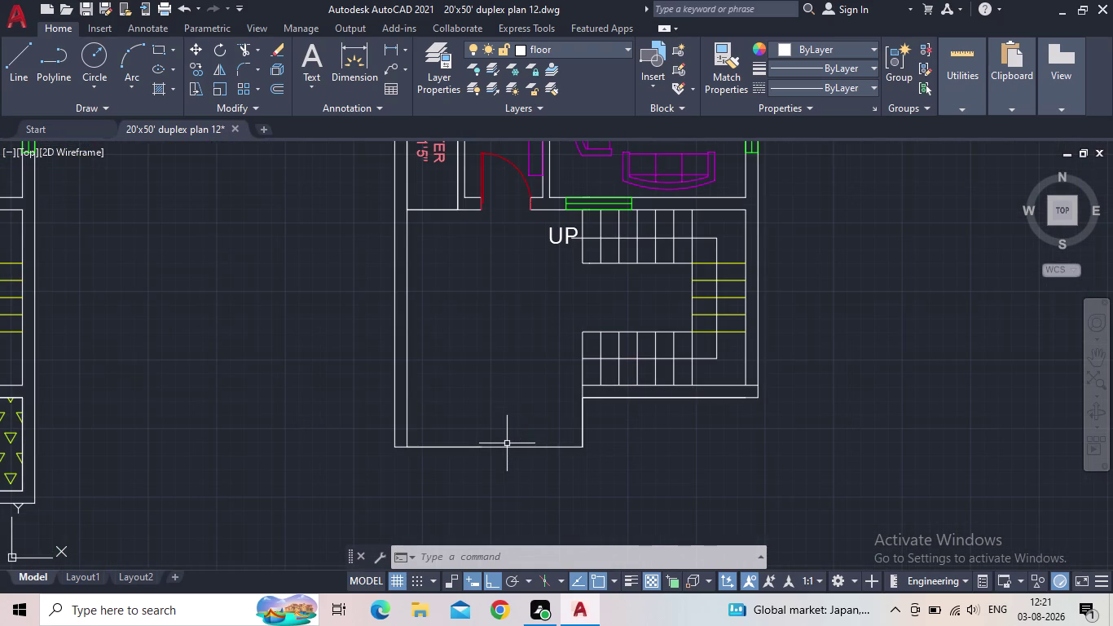
middle_drag(511, 438, 519, 480)
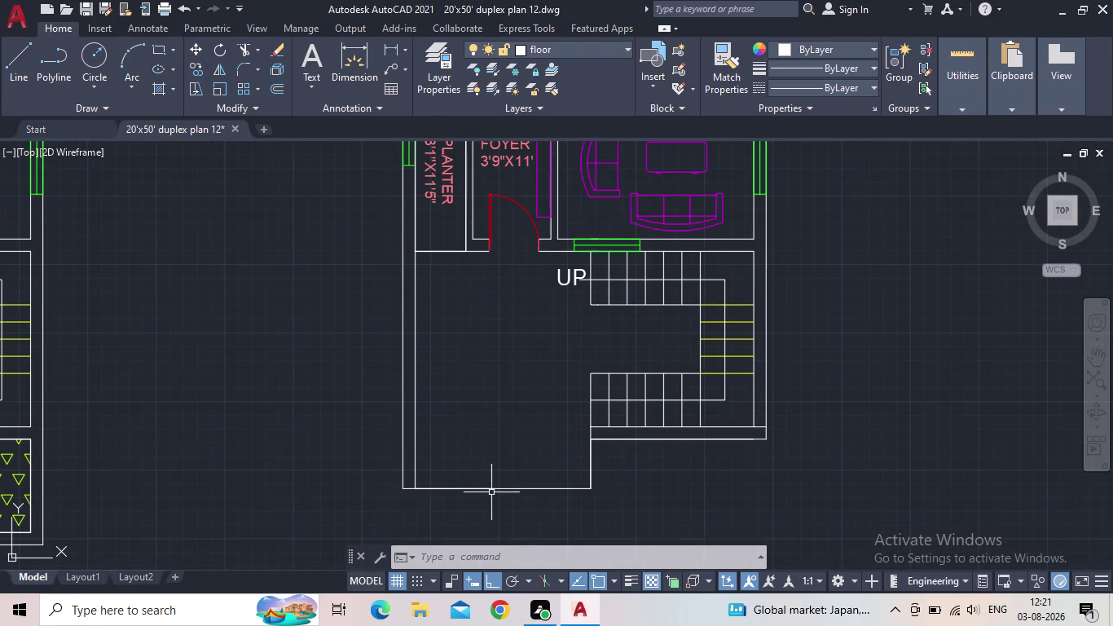
scroll(up, 3)
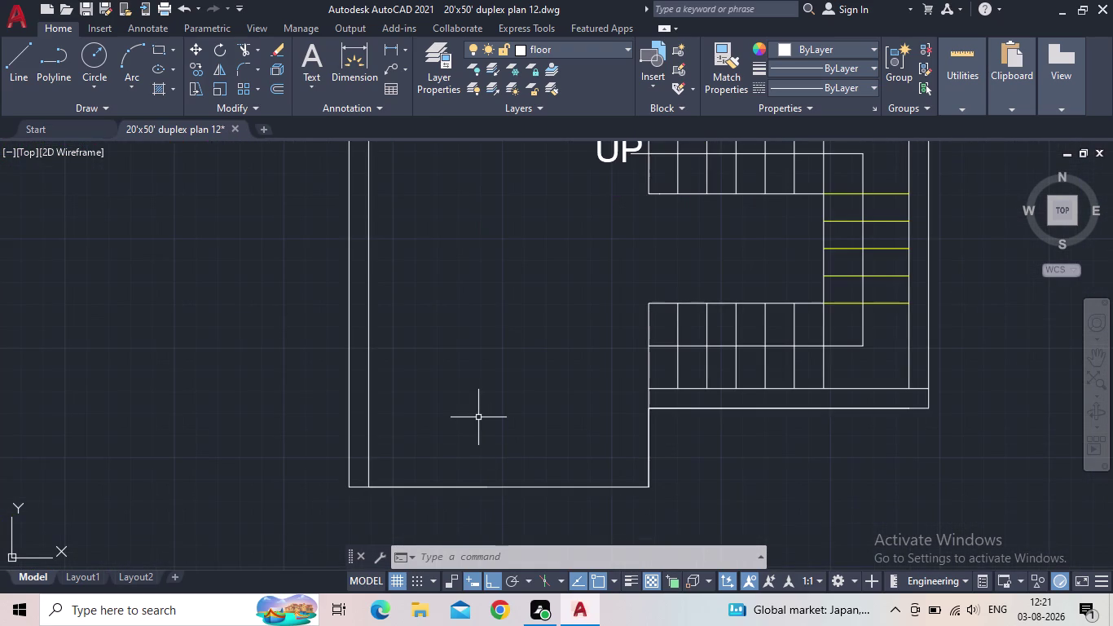
key(o)
key(Return)
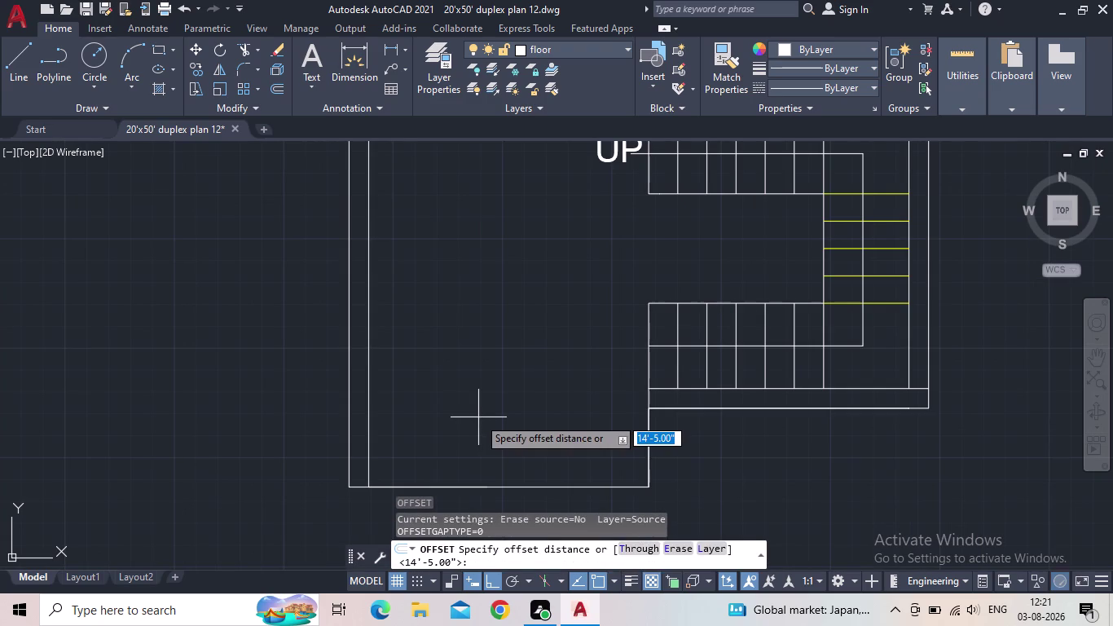
text(9")
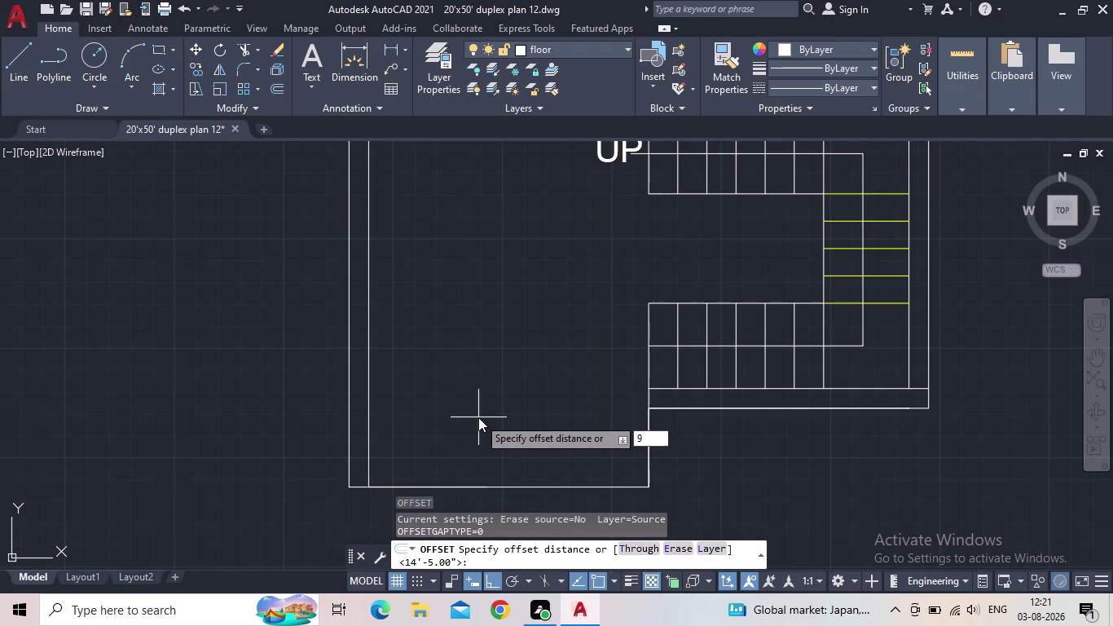
key(Return)
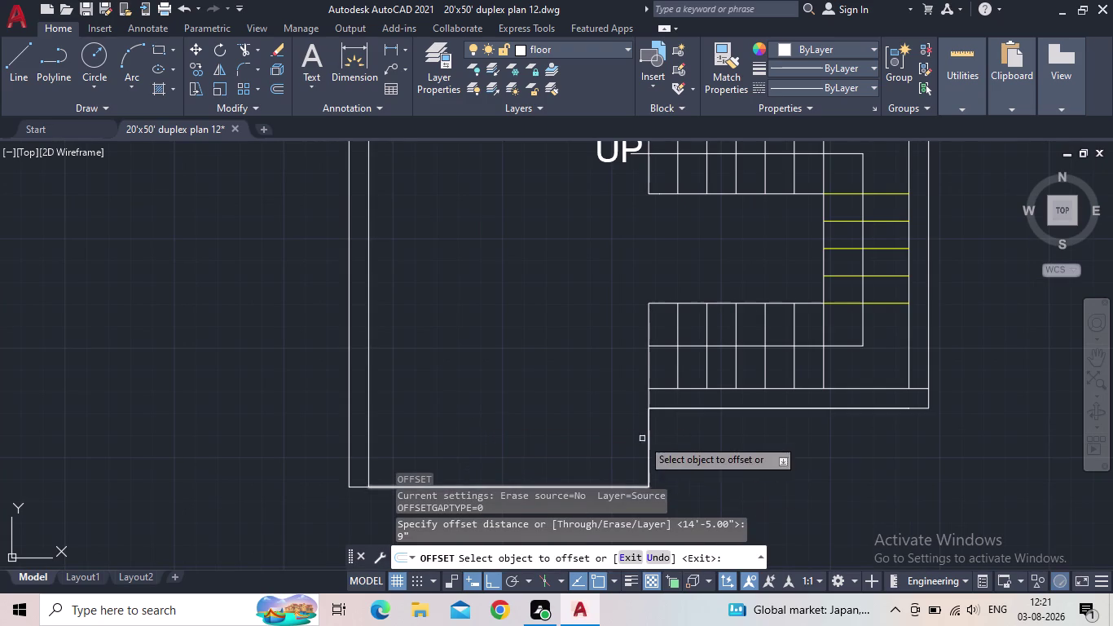
scroll(down, 3)
key(Escape)
scroll(down, 3)
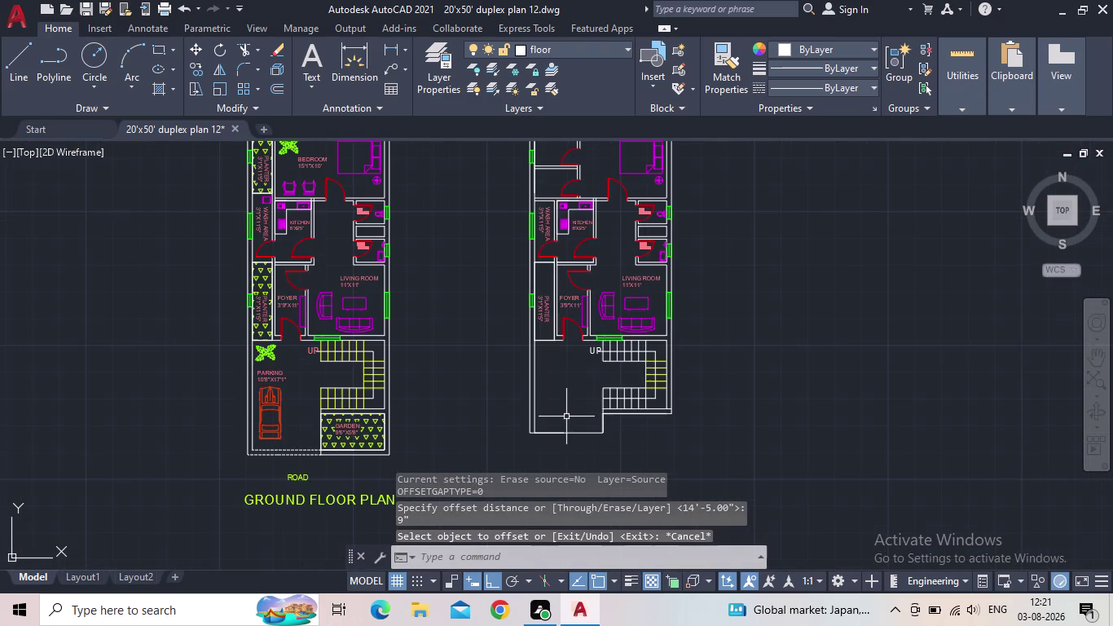
middle_click(566, 416)
scroll(up, 3)
middle_drag(594, 412, 635, 412)
scroll(down, 3)
middle_drag(629, 411, 597, 450)
middle_drag(598, 437, 601, 429)
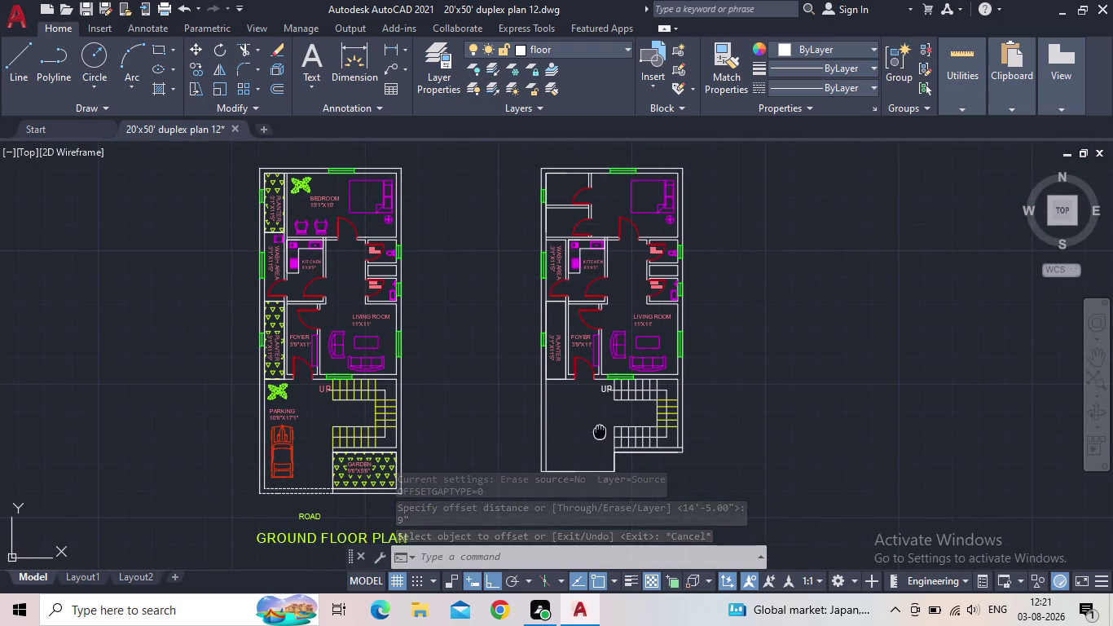
middle_drag(600, 430, 609, 410)
scroll(up, 3)
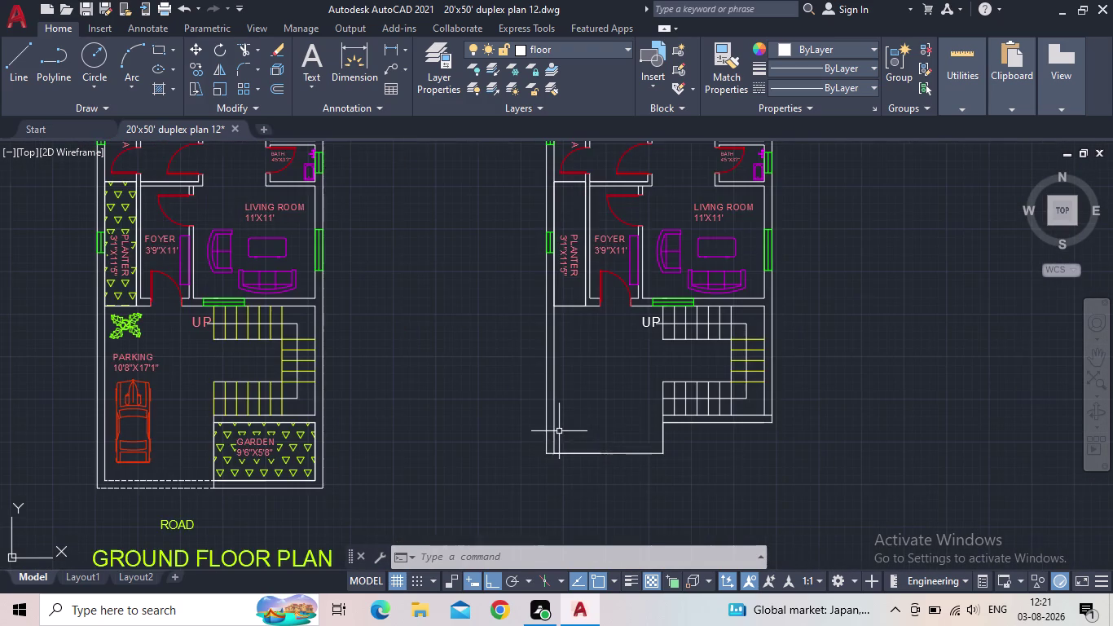
middle_drag(614, 431, 572, 438)
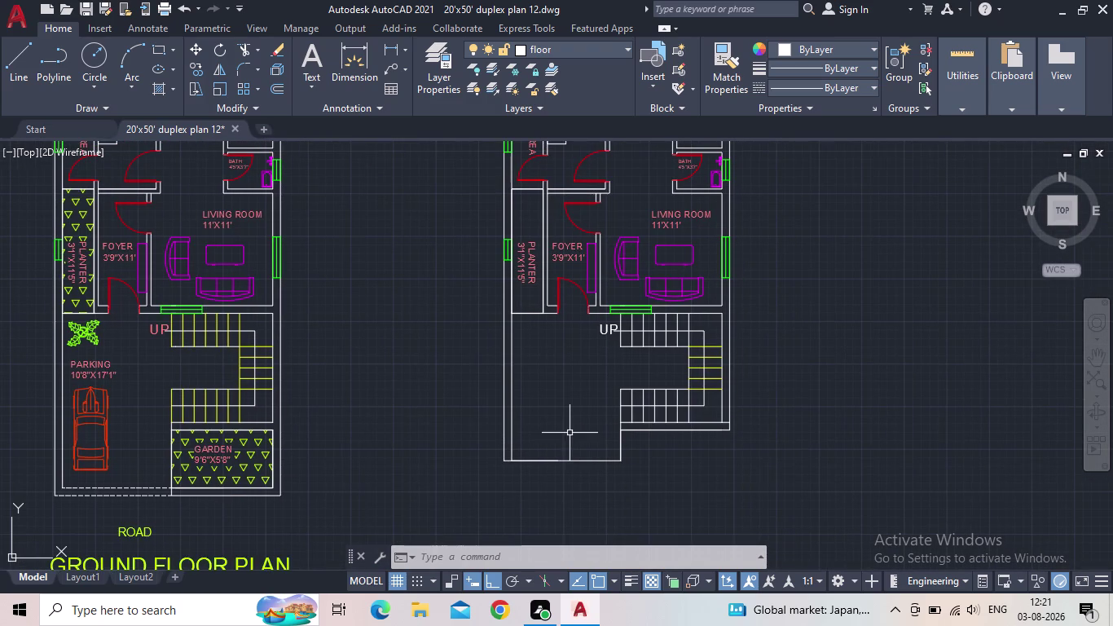
scroll(up, 3)
scroll(down, 3)
middle_drag(560, 415, 556, 463)
middle_drag(542, 462, 546, 496)
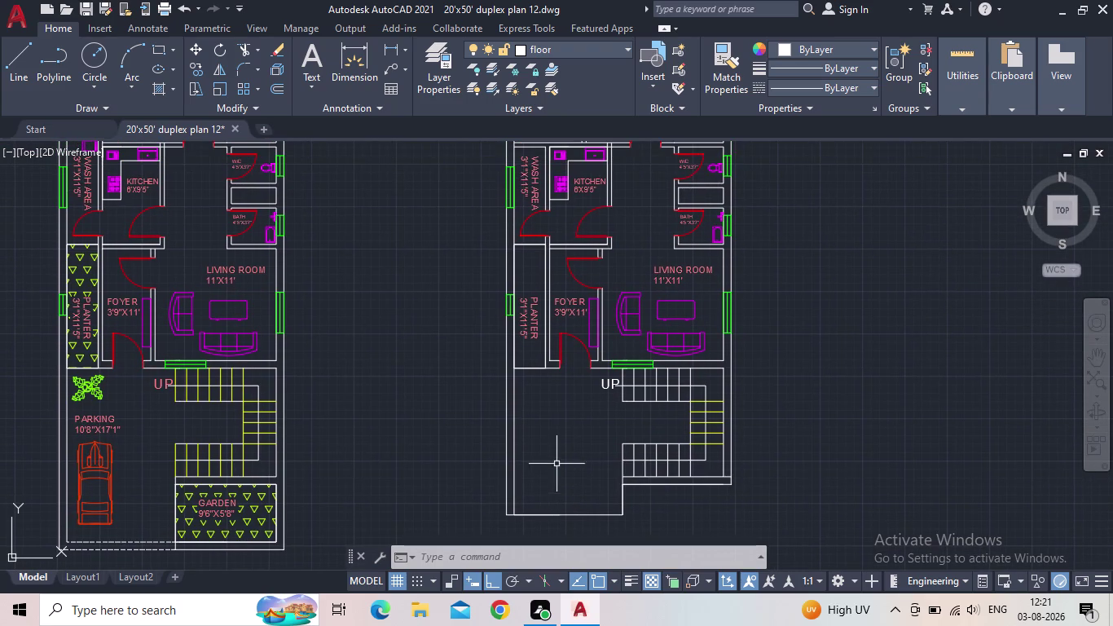
middle_drag(556, 464, 557, 529)
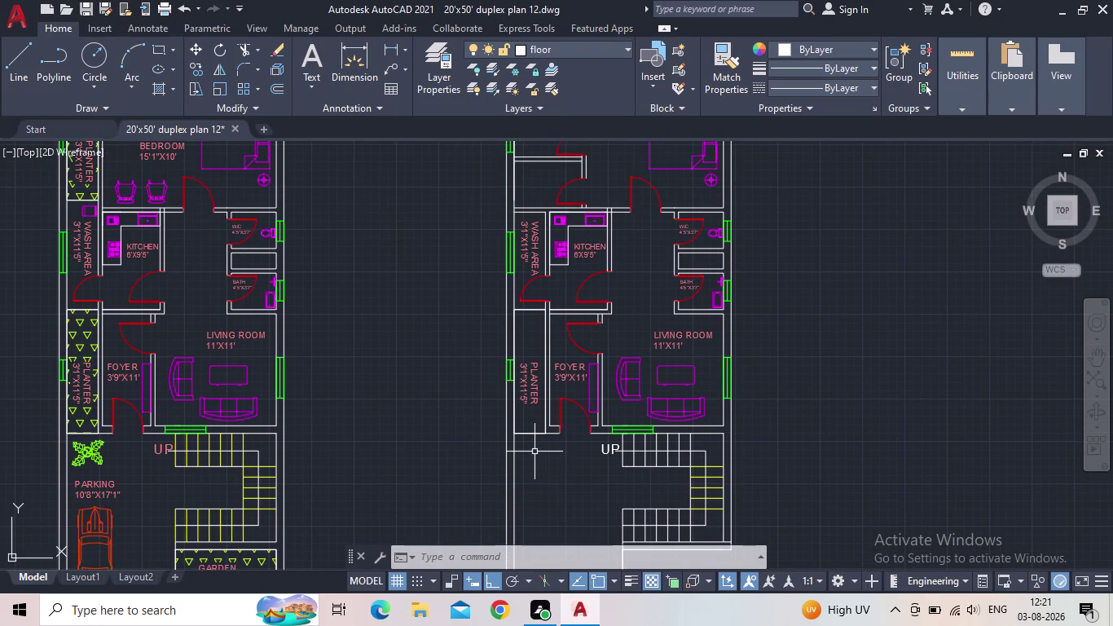
text(TR)
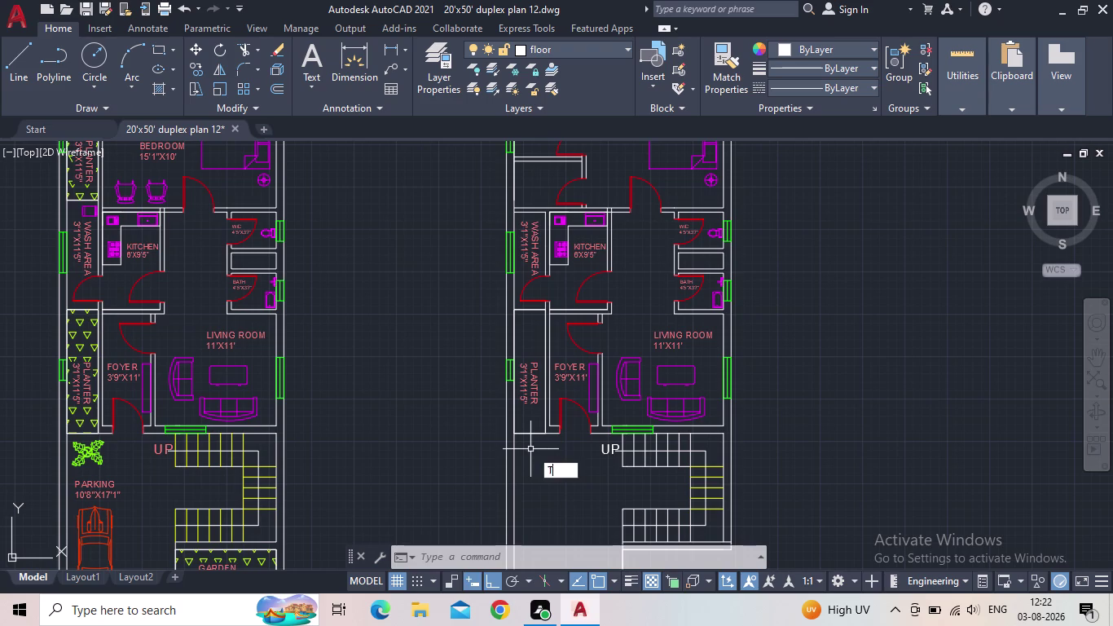
key(space)
drag(538, 441, 531, 431)
click(531, 431)
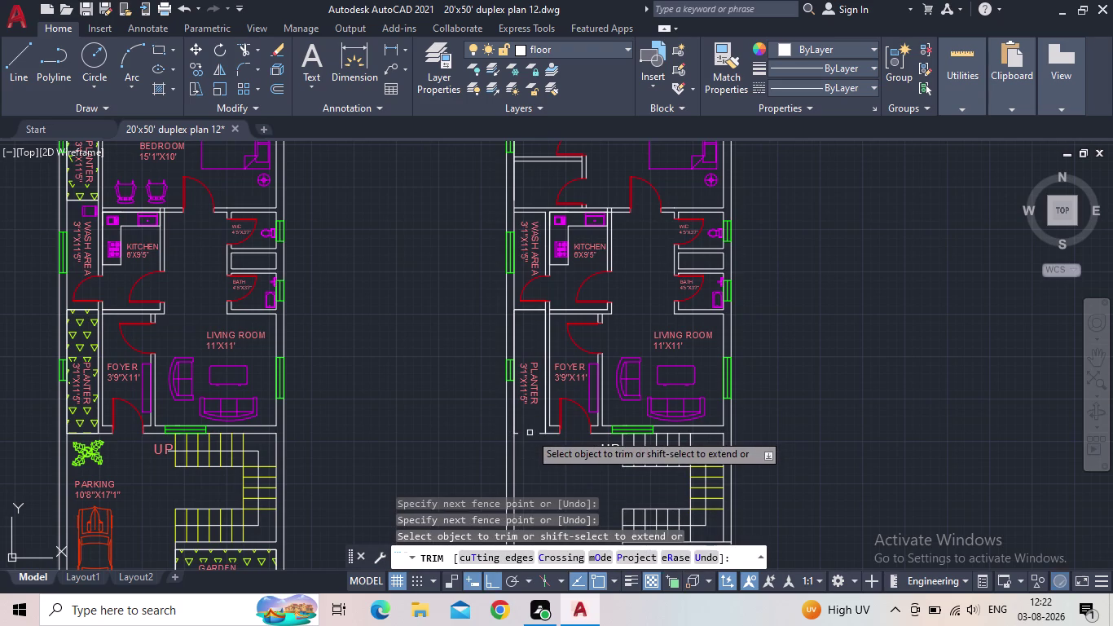
scroll(up, 3)
click(516, 430)
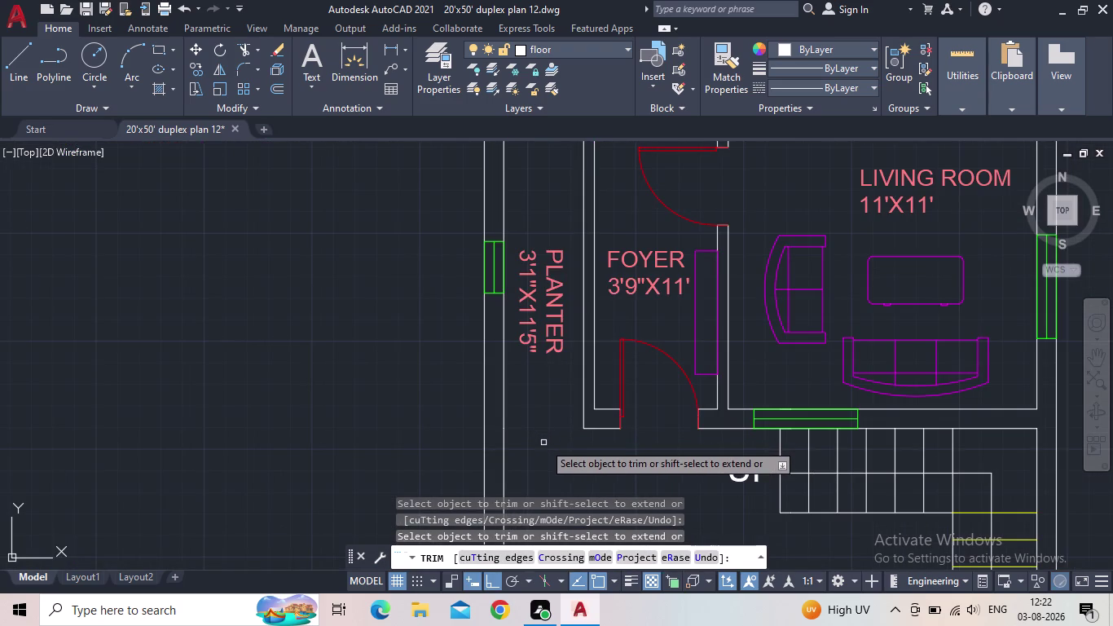
scroll(down, 3)
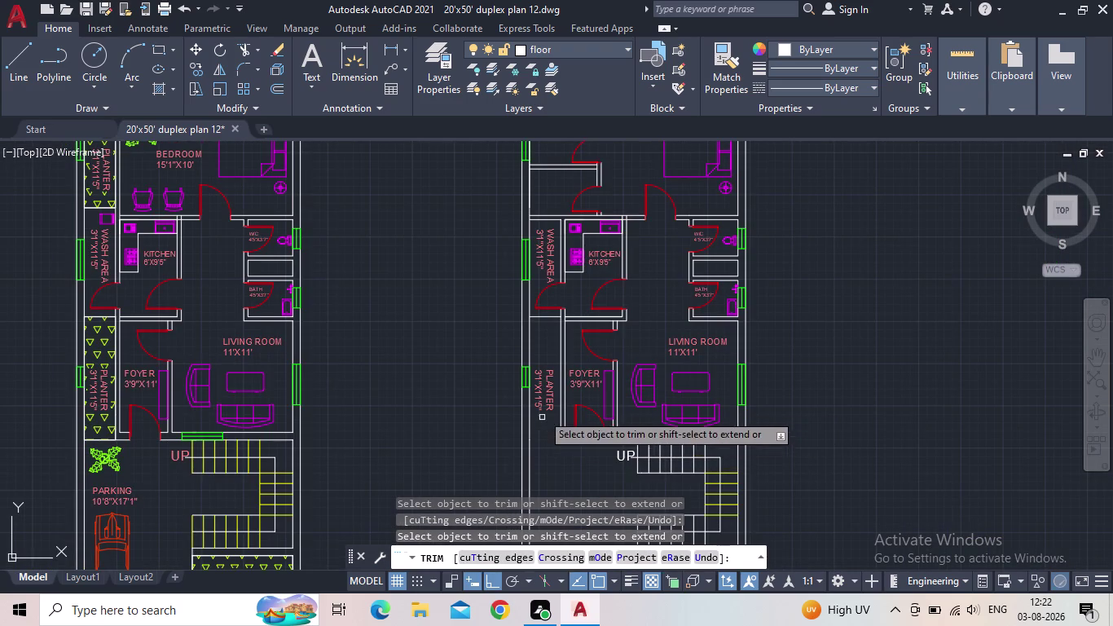
key(Escape)
click(550, 418)
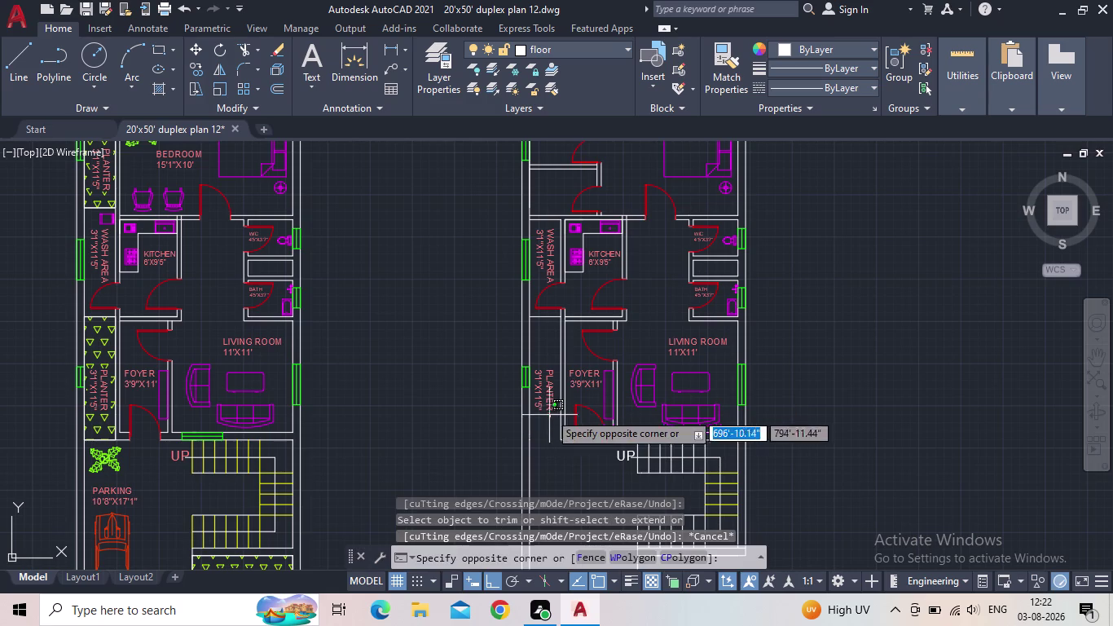
click(547, 399)
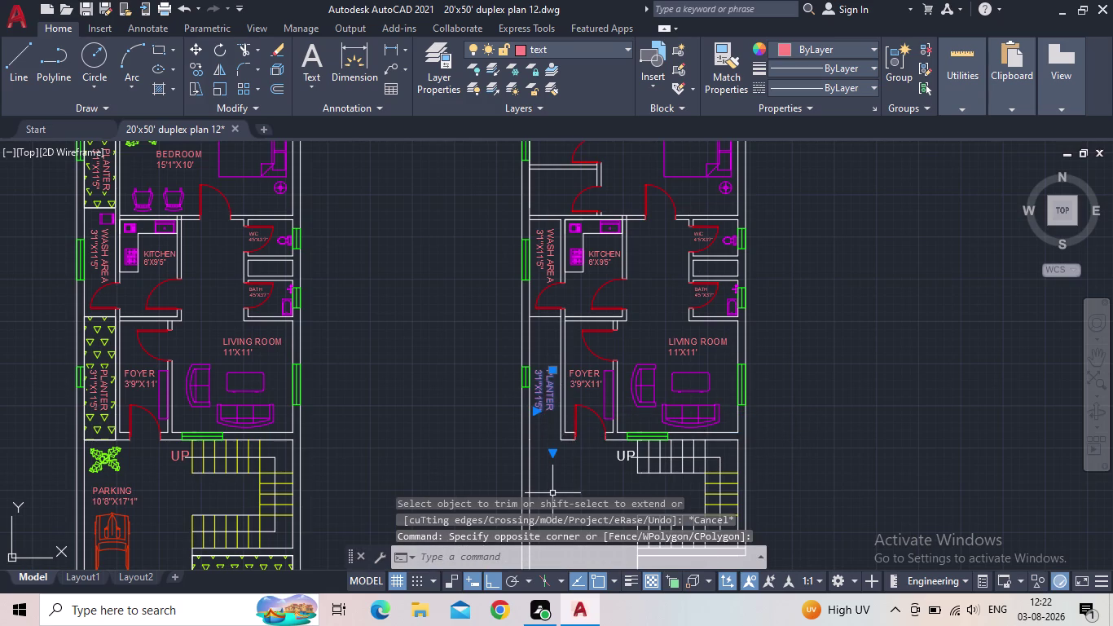
key(Escape)
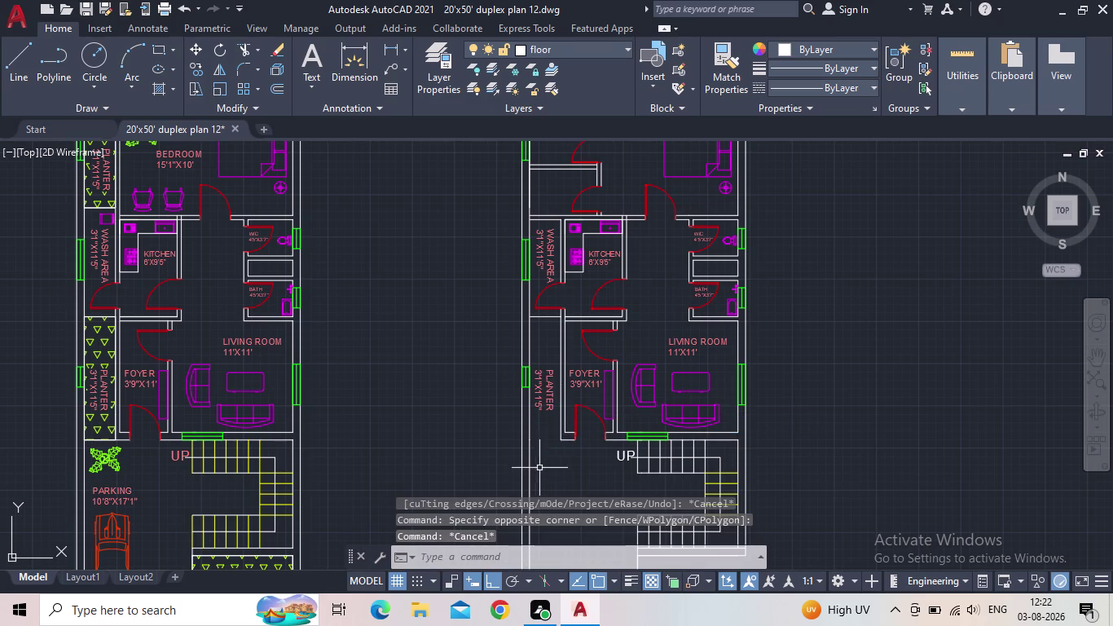
middle_drag(544, 452, 510, 499)
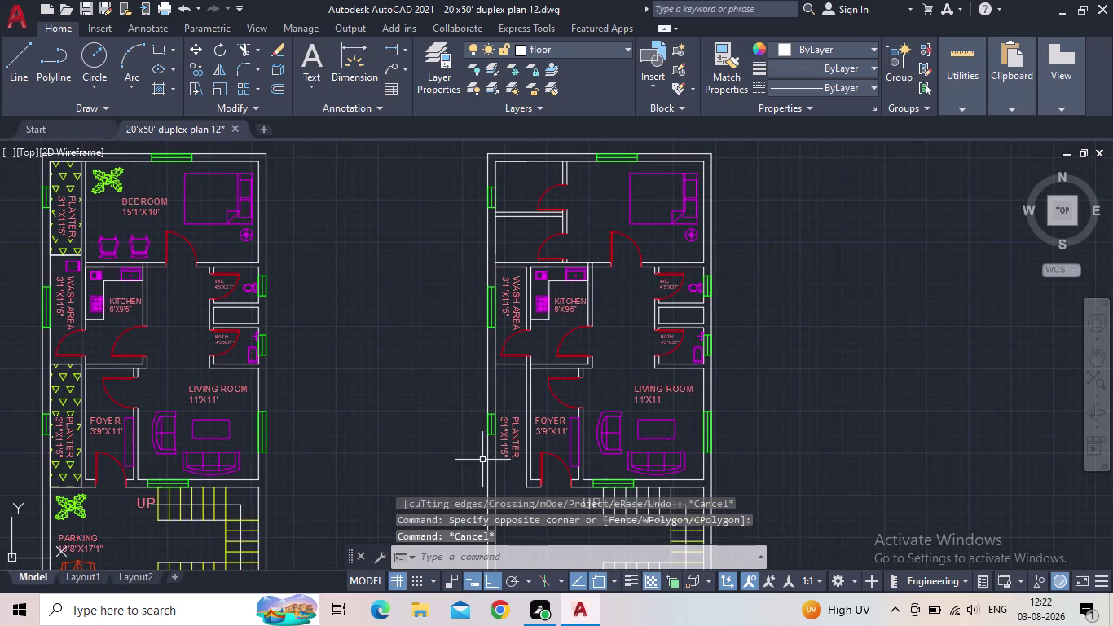
middle_drag(510, 400, 492, 324)
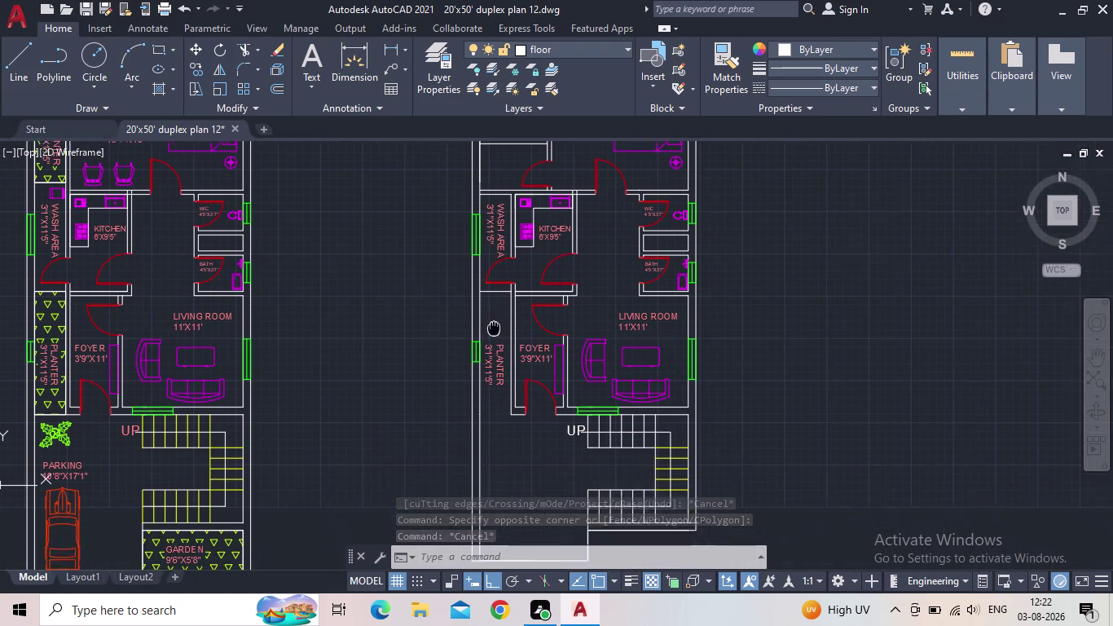
middle_drag(492, 324, 492, 321)
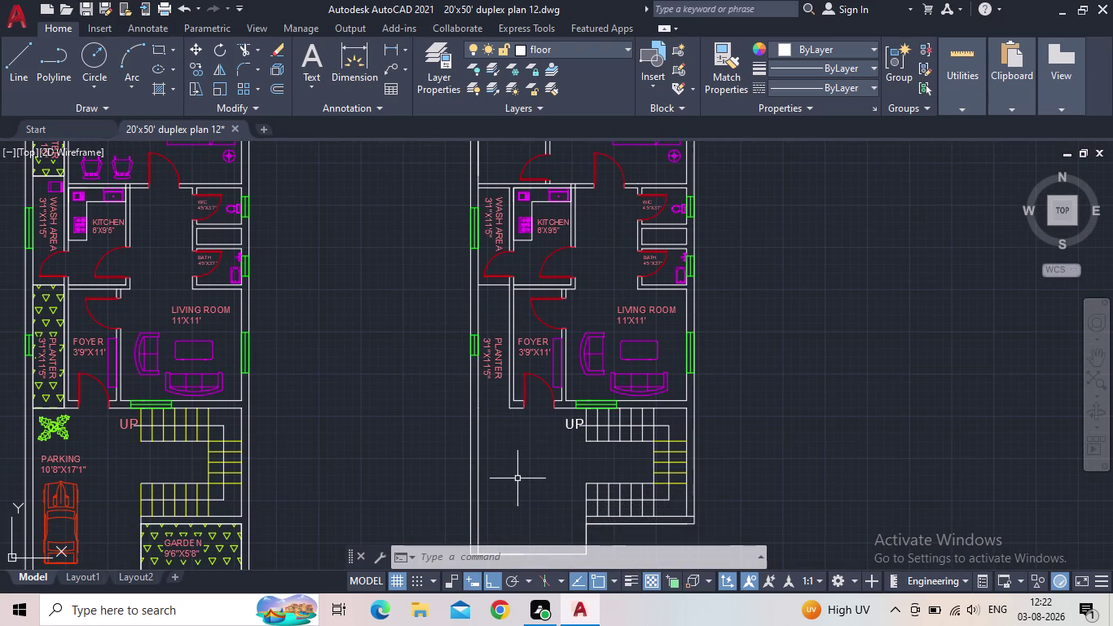
middle_drag(511, 460, 475, 477)
scroll(down, 3)
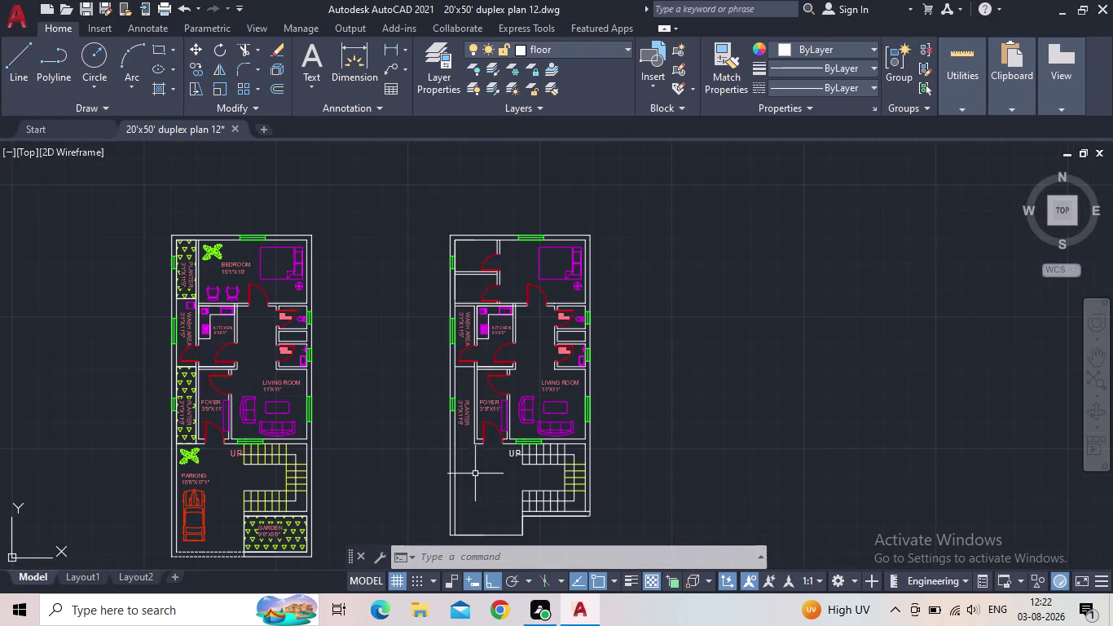
middle_drag(491, 452, 465, 464)
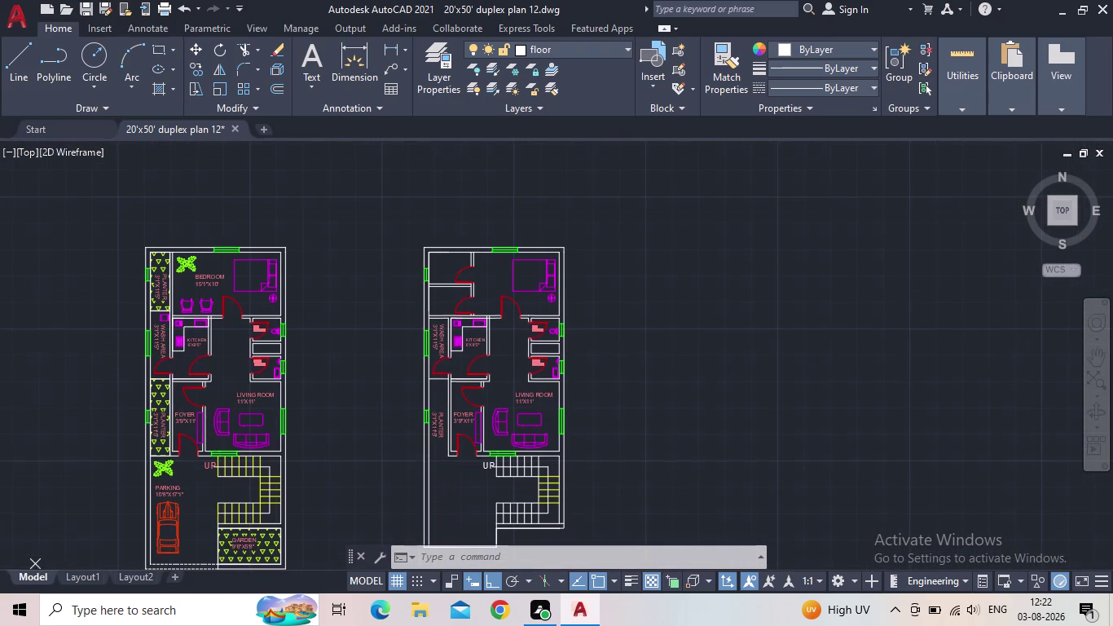
middle_drag(513, 379, 471, 410)
middle_drag(399, 330, 399, 330)
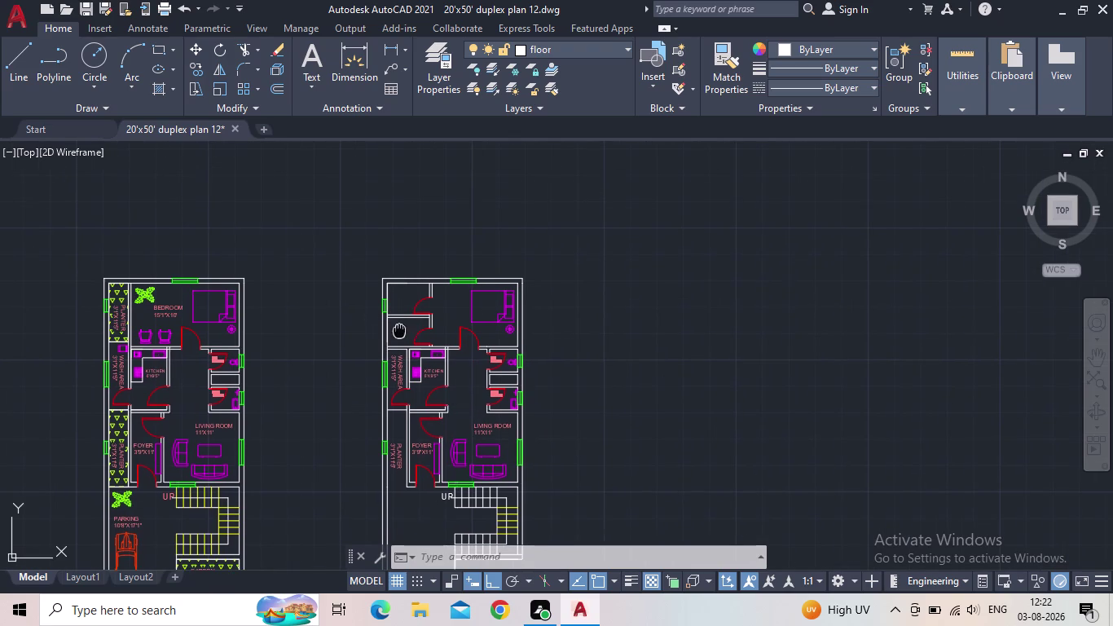
middle_drag(399, 331, 397, 364)
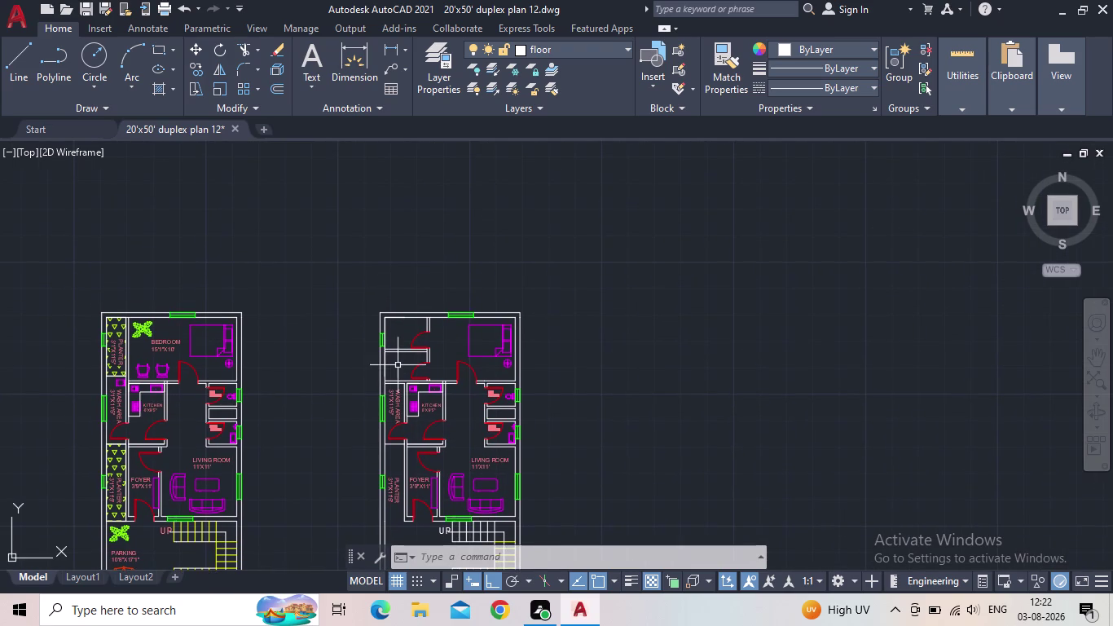
middle_drag(454, 395, 434, 310)
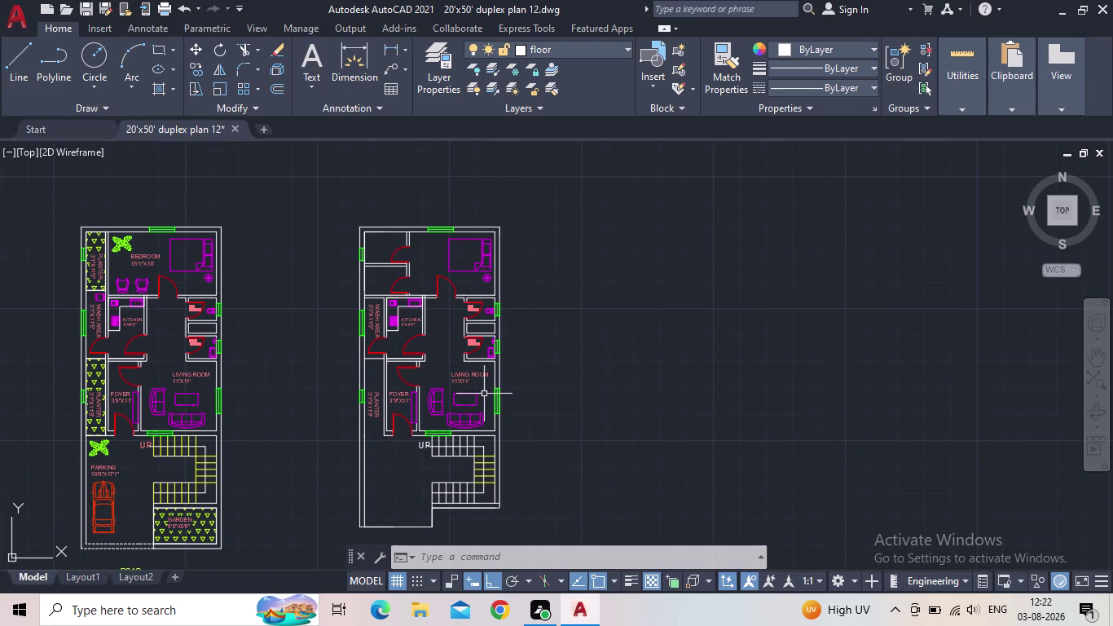
scroll(up, 3)
scroll(down, 3)
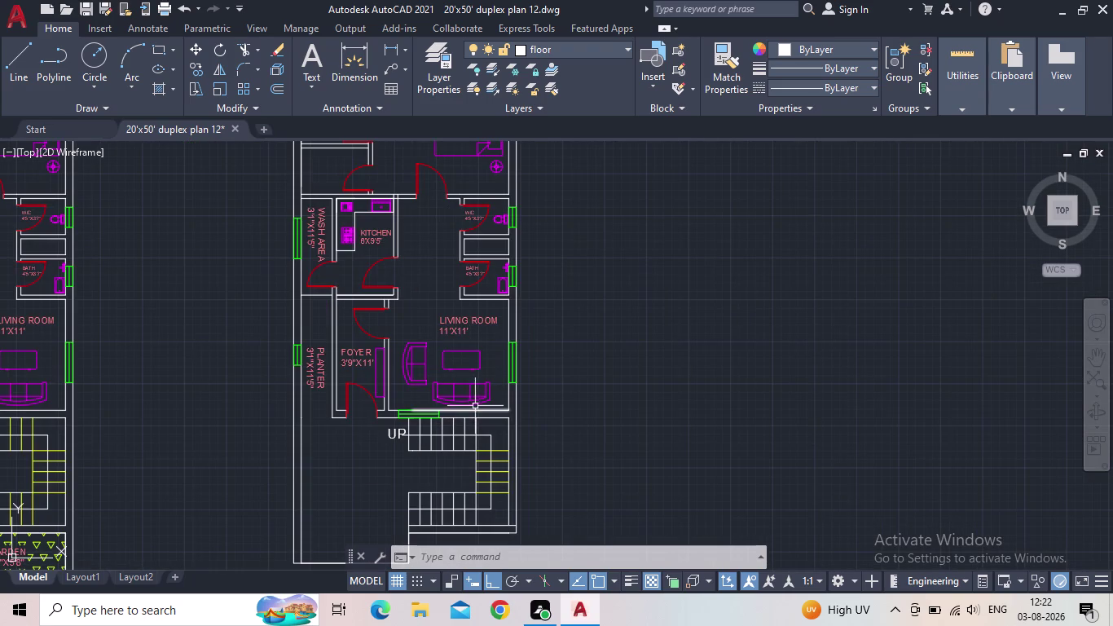
middle_drag(373, 449, 554, 484)
scroll(up, 3)
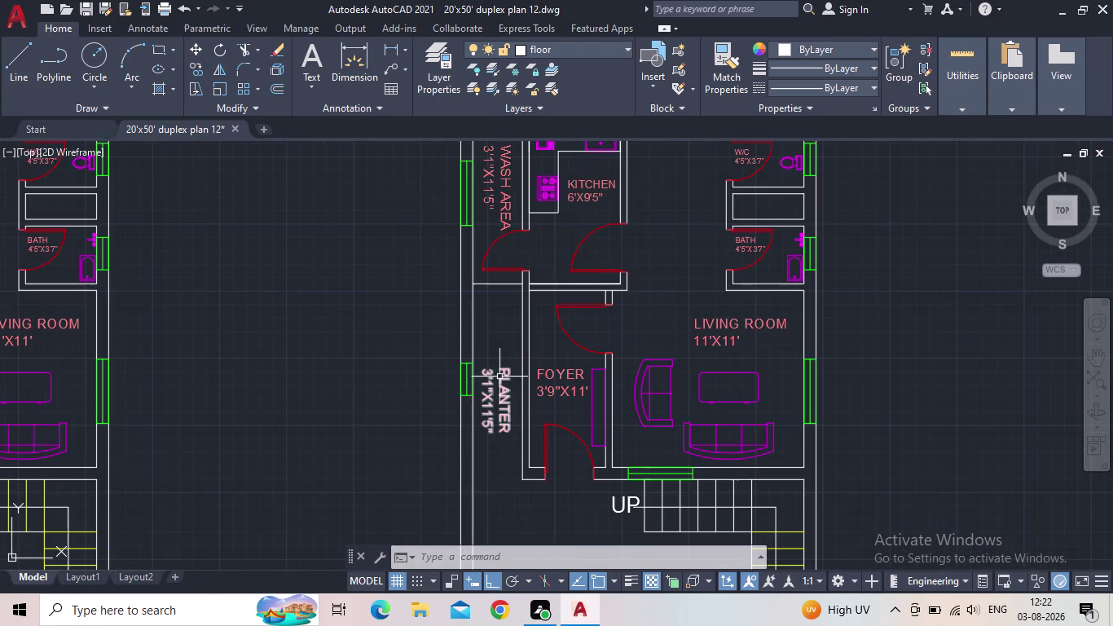
Open the first-floor PLANTER label for editing and select all its text.
double_click(500, 375)
double_click(504, 384)
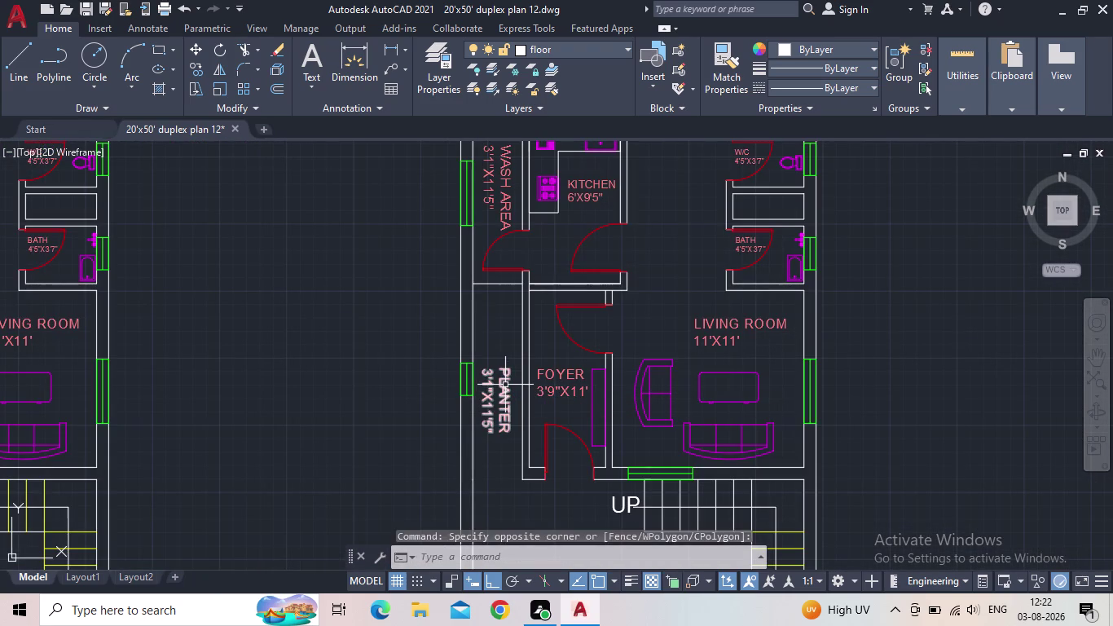
double_click(505, 385)
click(576, 378)
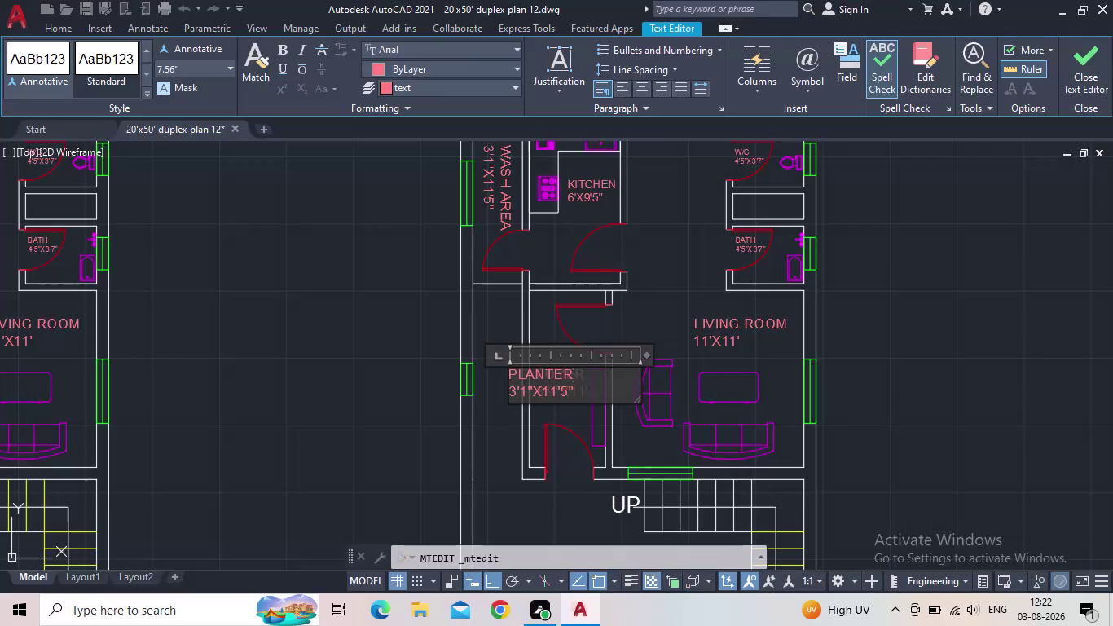
drag(584, 396, 470, 366)
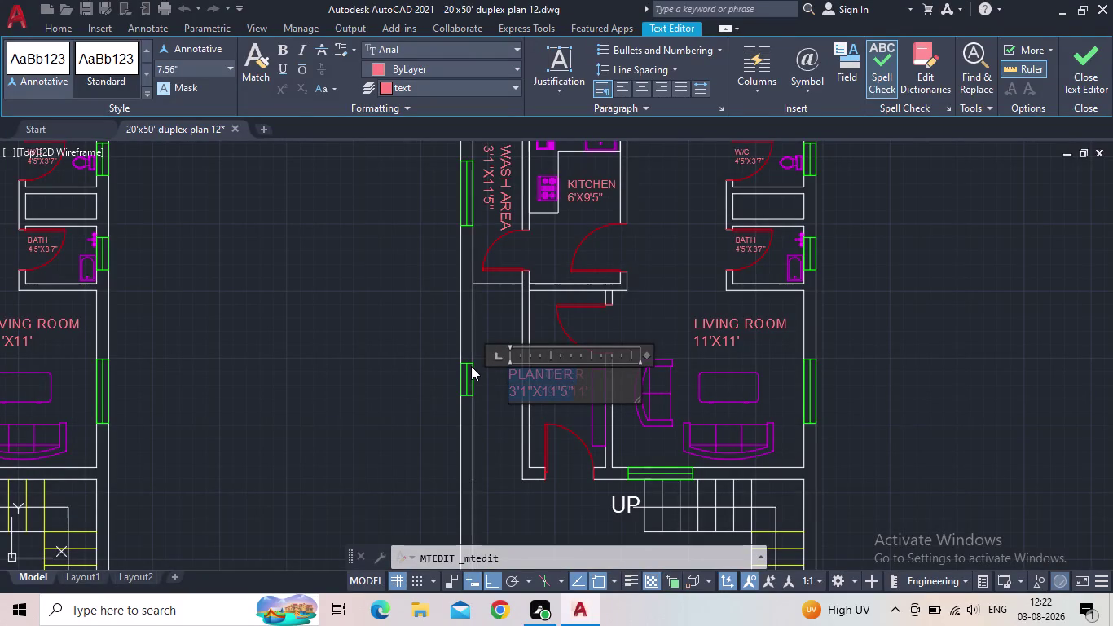
Replace the text with BALCONY over 3'5"X 11'9" and close the editor.
text(BAL)
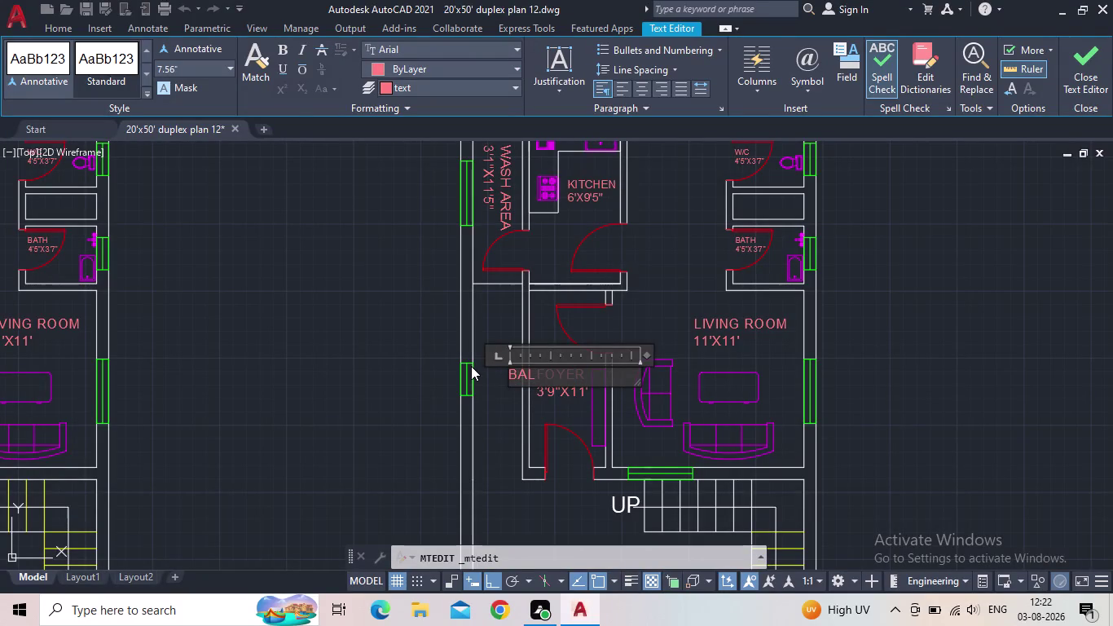
text(CONT)
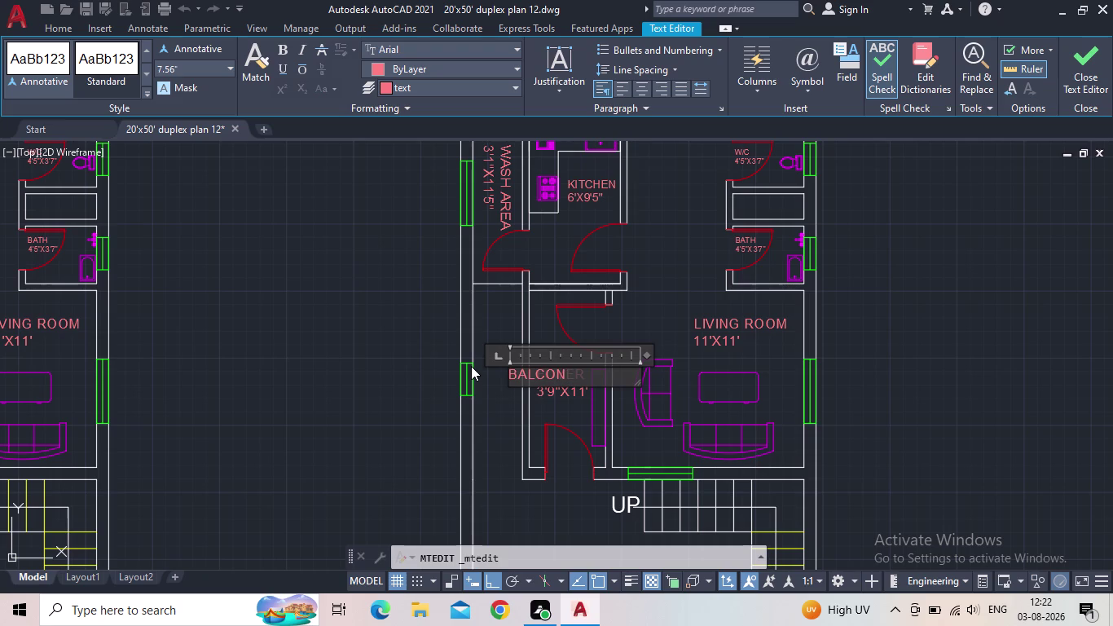
key(BackSpace)
key(y)
key(Return)
text(3')
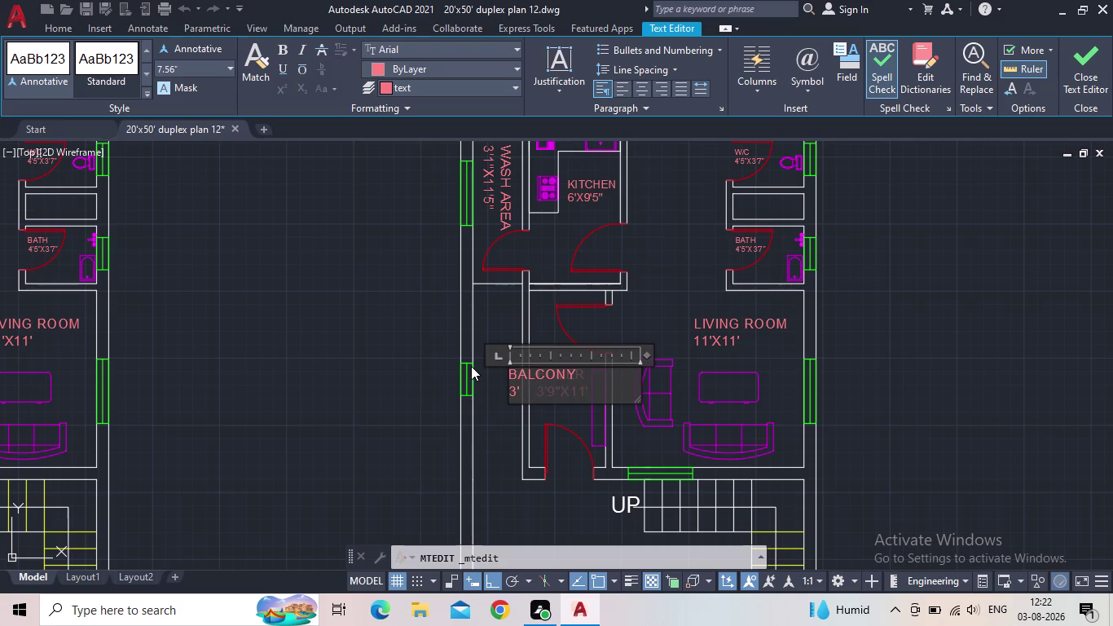
text(5")
text(X 11')
text(9")
click(1085, 68)
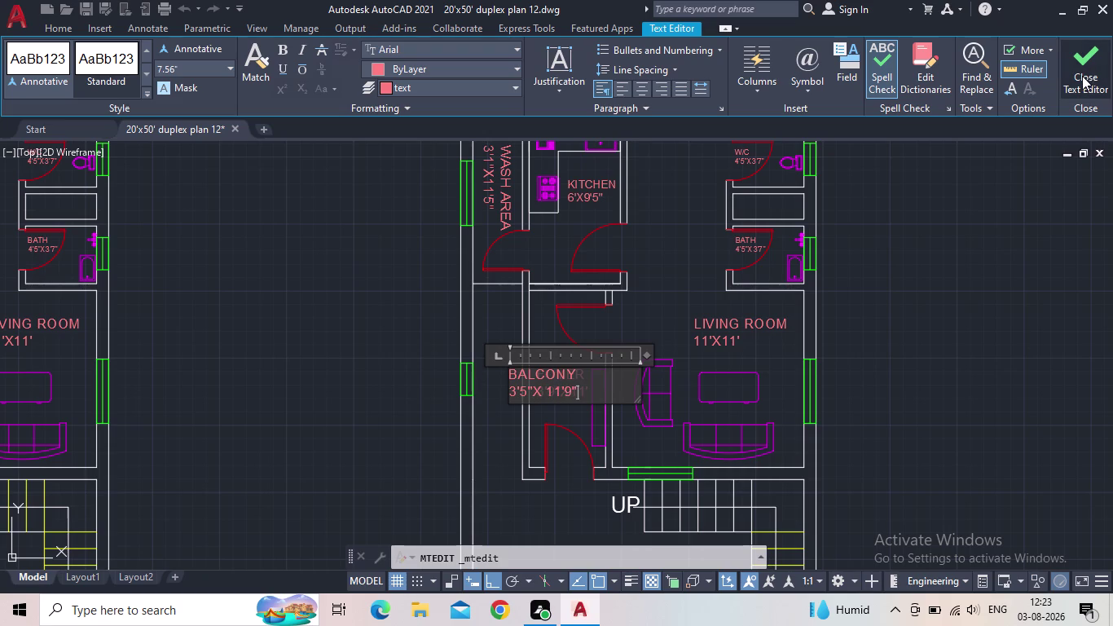
middle_drag(514, 389, 484, 351)
middle_drag(490, 242, 490, 291)
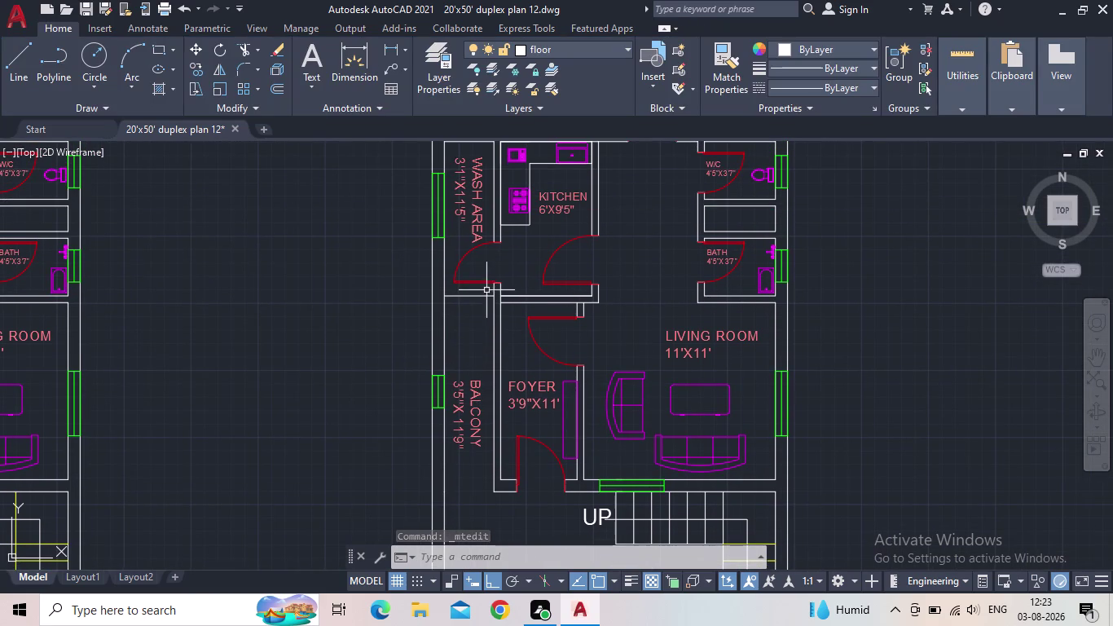
Start TRIM and fence across the foyer partition lines.
scroll(down, 3)
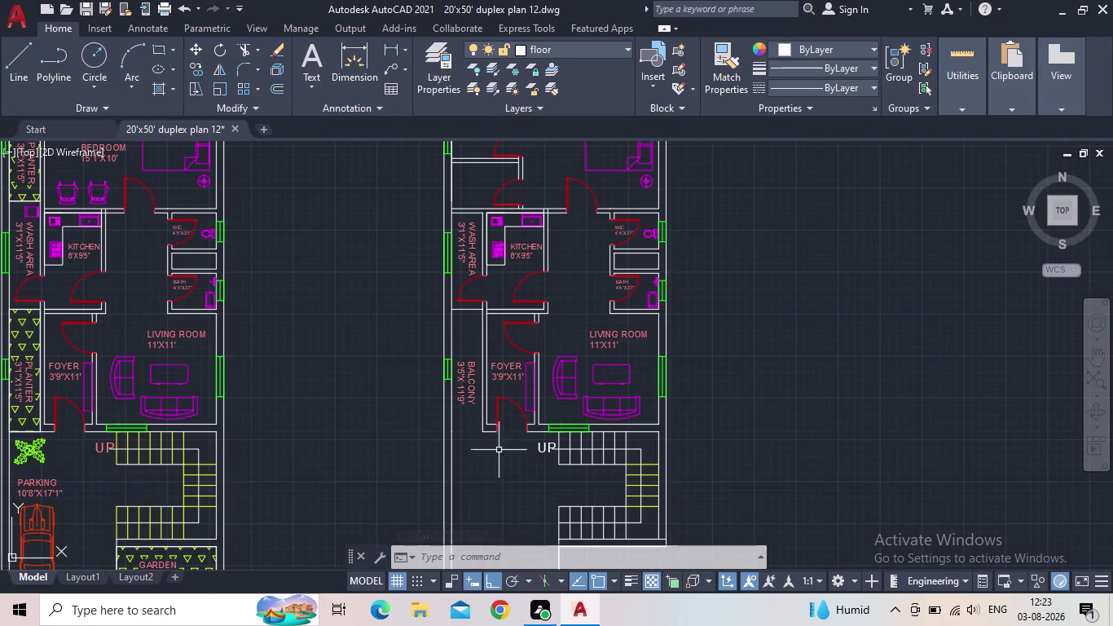
middle_drag(560, 410, 483, 409)
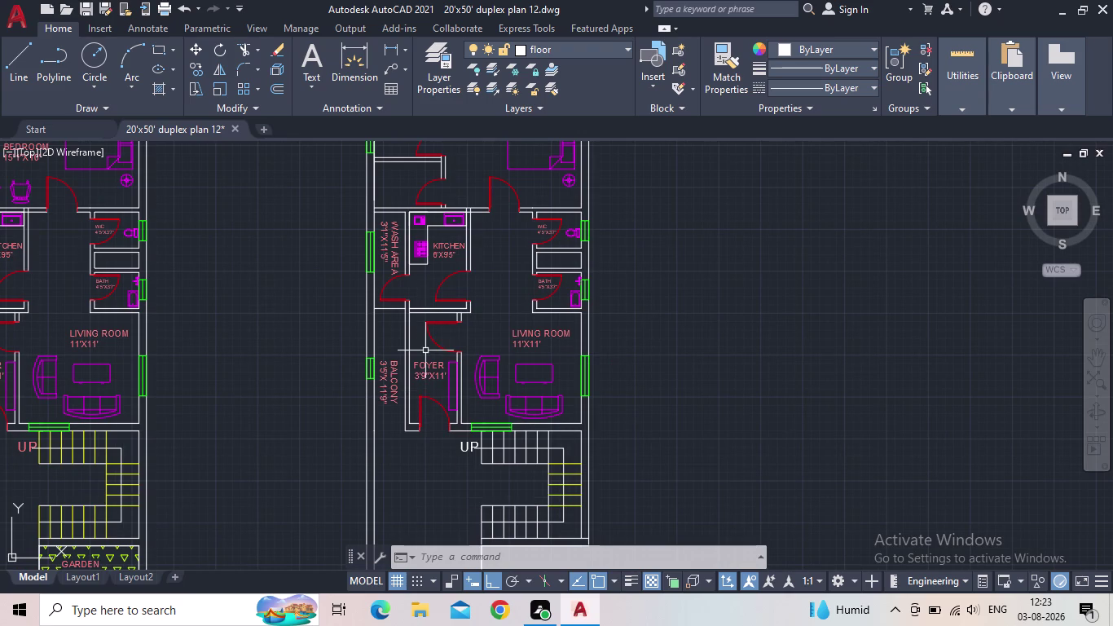
scroll(up, 3)
scroll(down, 3)
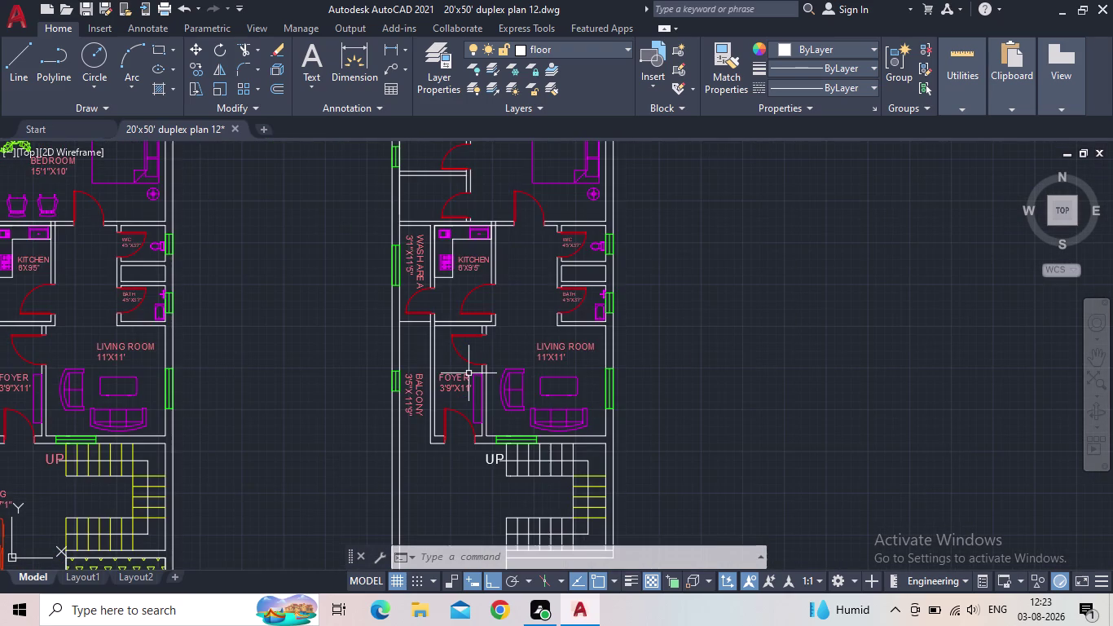
text(T)
text(R)
key(space)
click(492, 403)
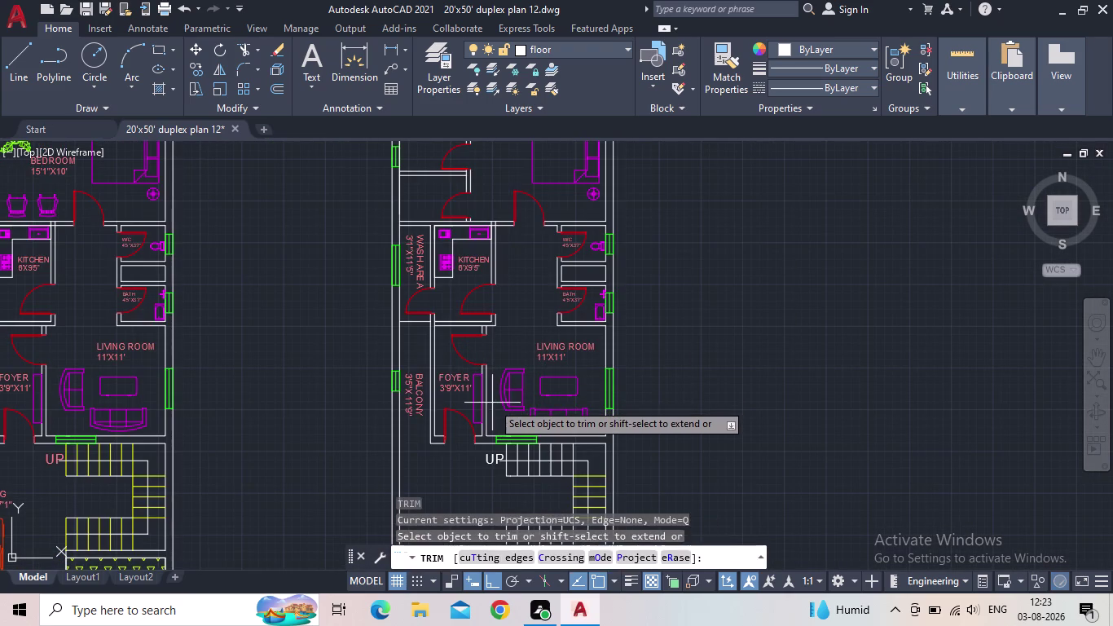
click(471, 400)
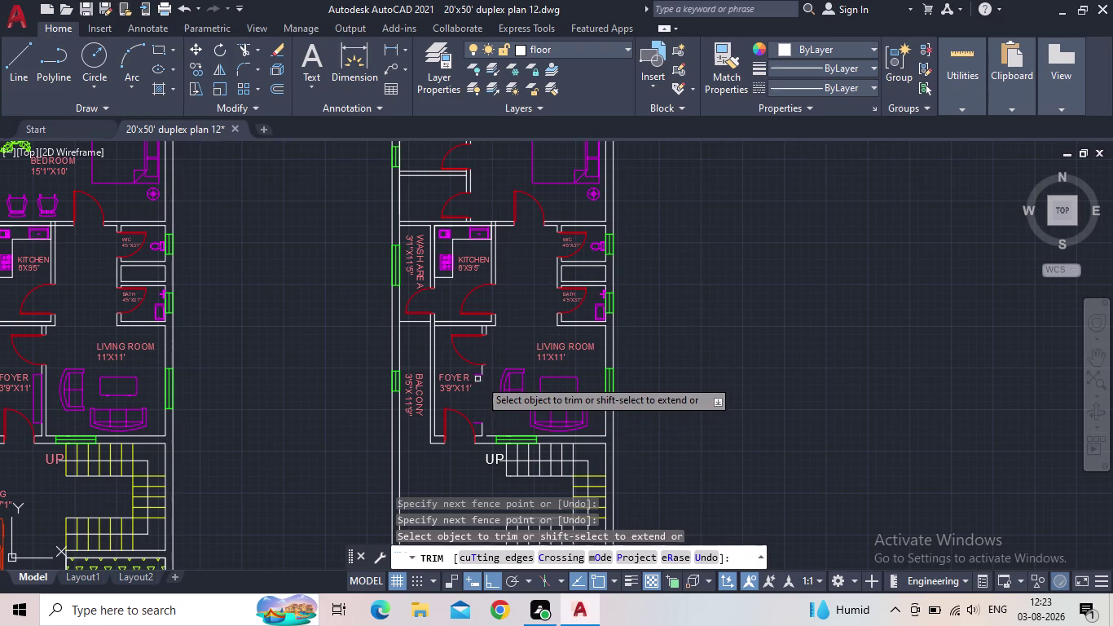
click(481, 375)
click(480, 367)
click(477, 371)
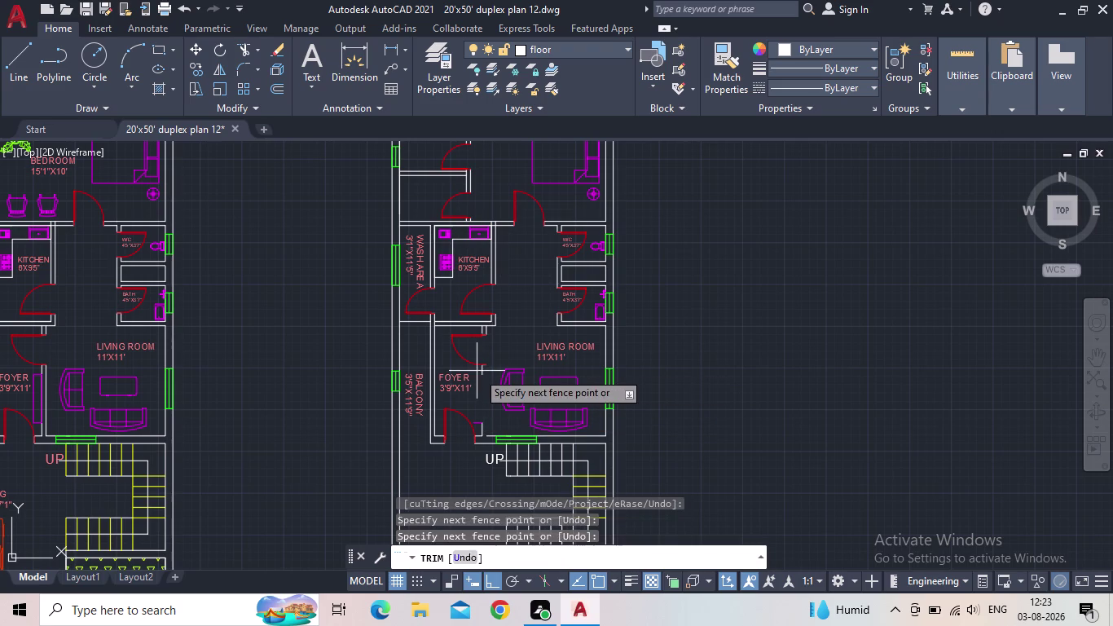
Trim the remaining partition segments and wall stubs between the door arcs.
click(490, 367)
drag(490, 367, 476, 364)
click(475, 363)
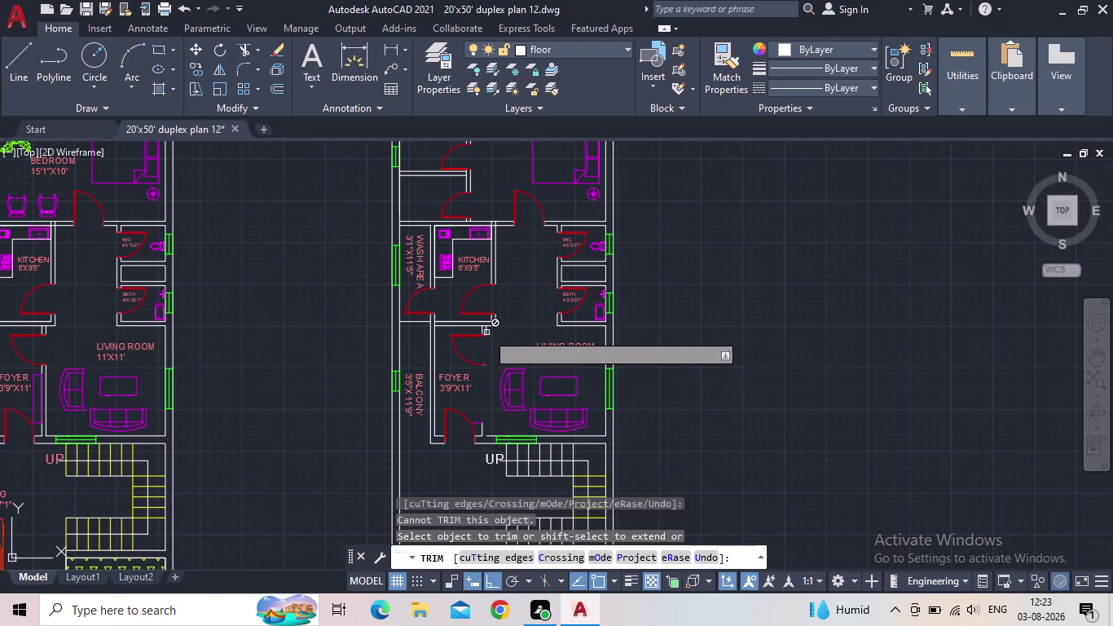
scroll(up, 3)
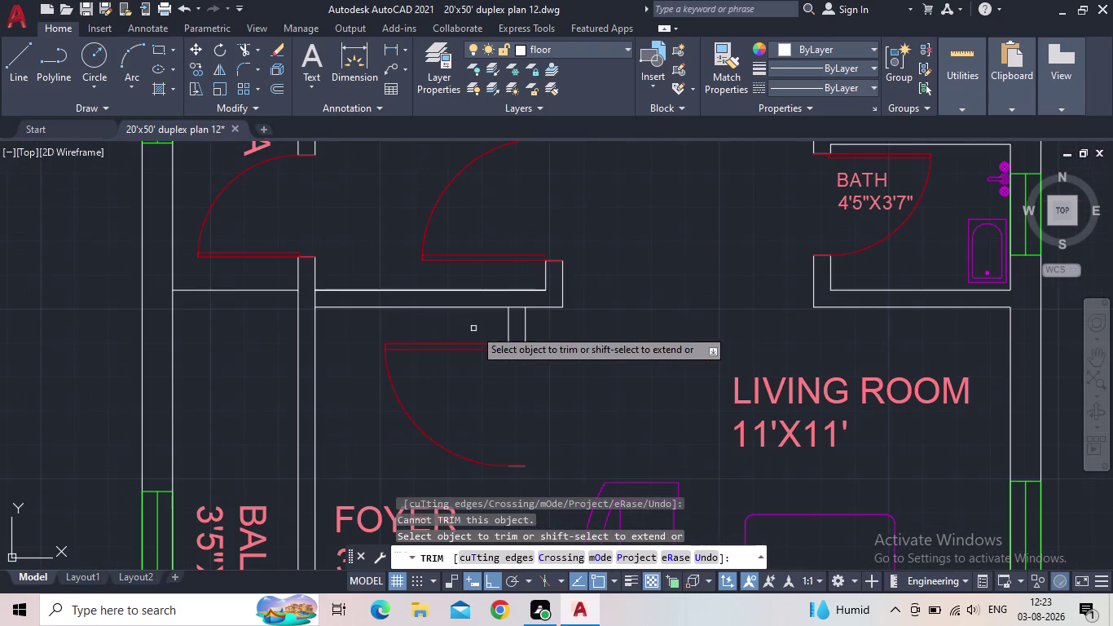
drag(537, 333, 488, 332)
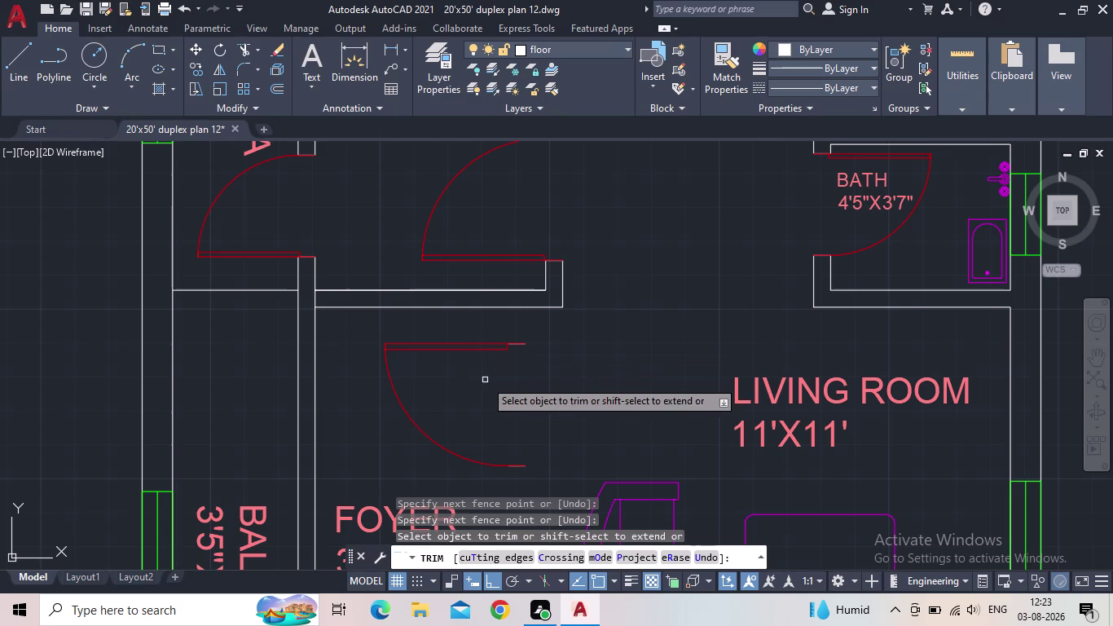
key(Escape)
Erase the remaining partition line and the two leftover wall ticks.
drag(487, 378, 448, 358)
click(426, 329)
key(Delete)
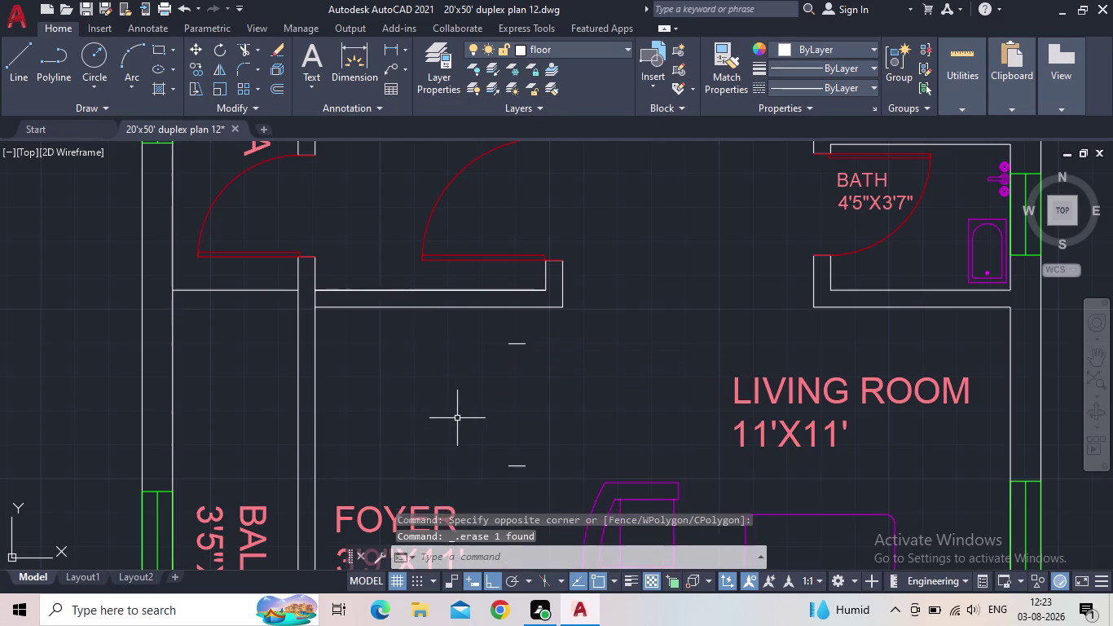
scroll(down, 3)
scroll(up, 3)
click(472, 435)
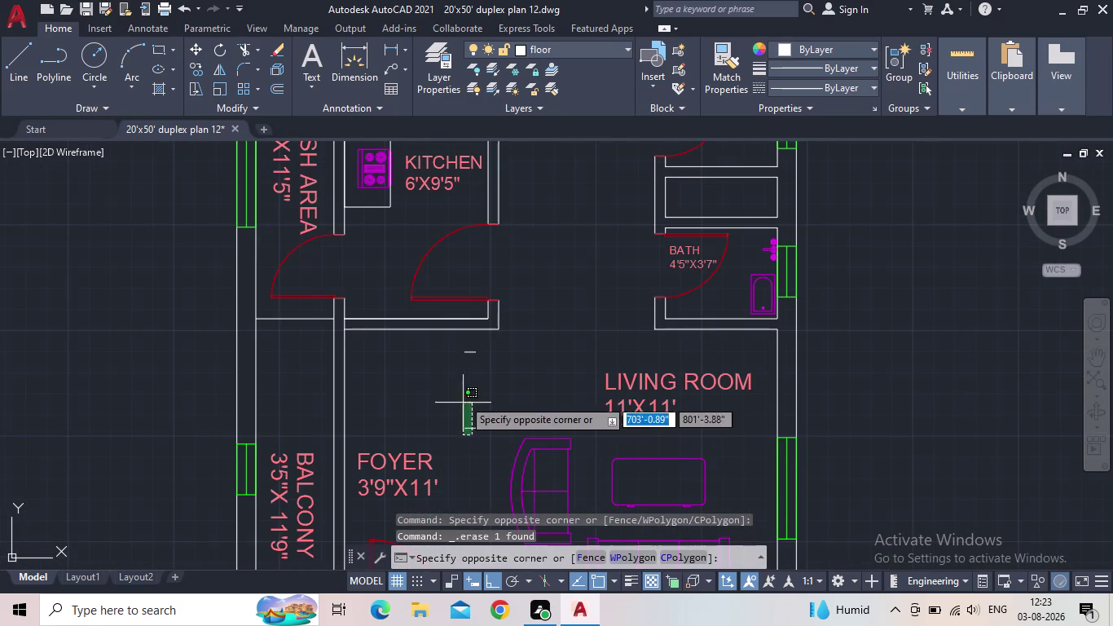
click(452, 345)
key(Delete)
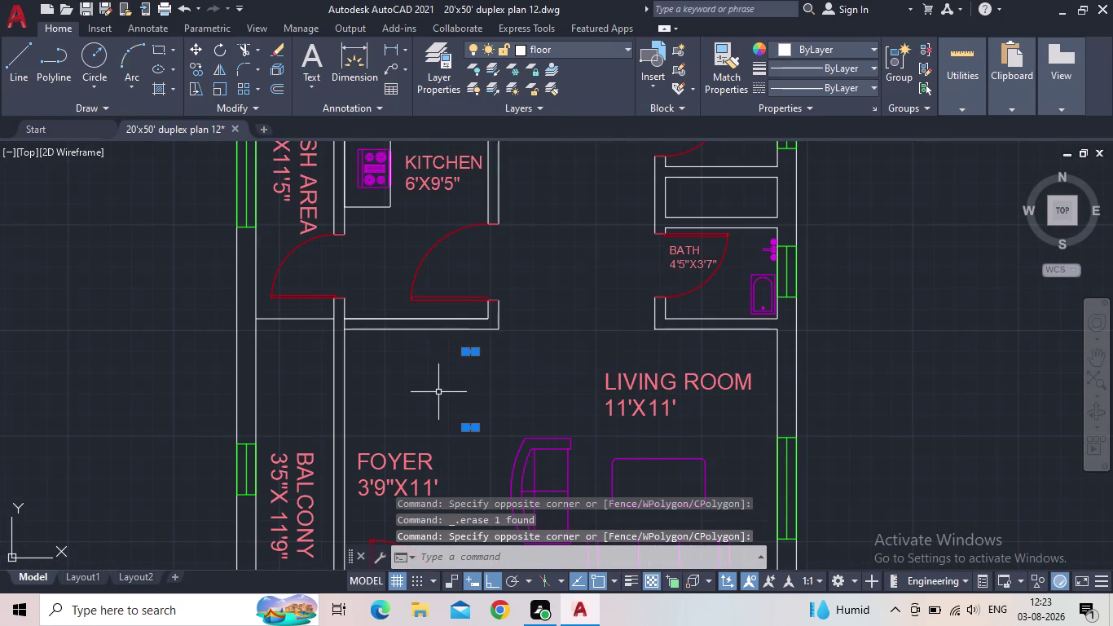
Delete the FOYER label.
scroll(down, 3)
middle_drag(450, 394, 467, 368)
click(458, 410)
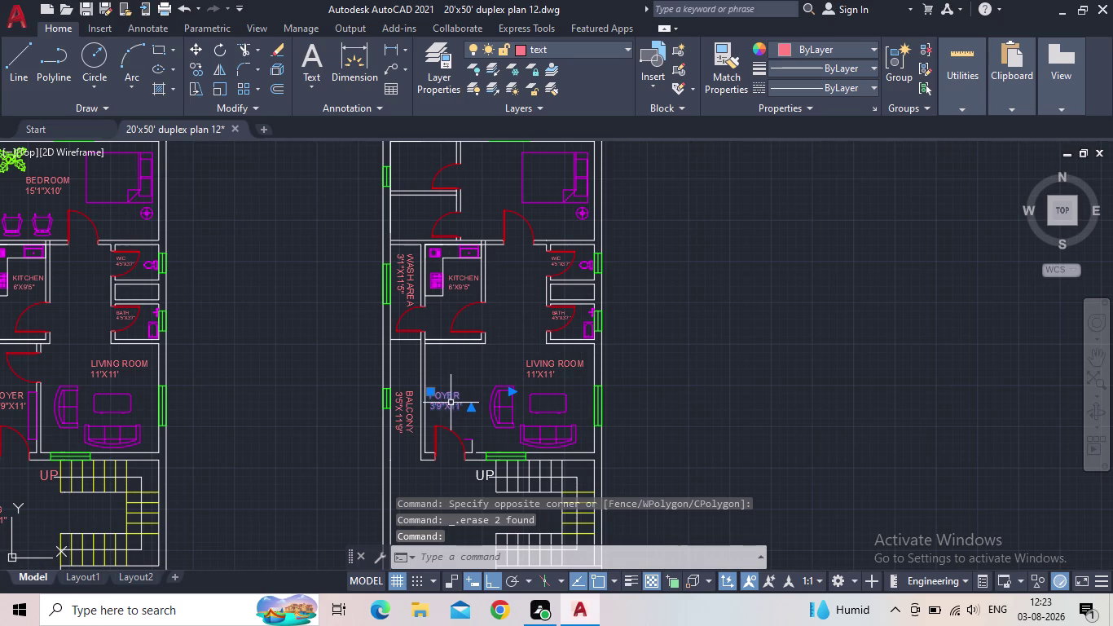
key(Delete)
scroll(up, 3)
scroll(up, 3)
middle_drag(479, 446, 484, 356)
key(Escape)
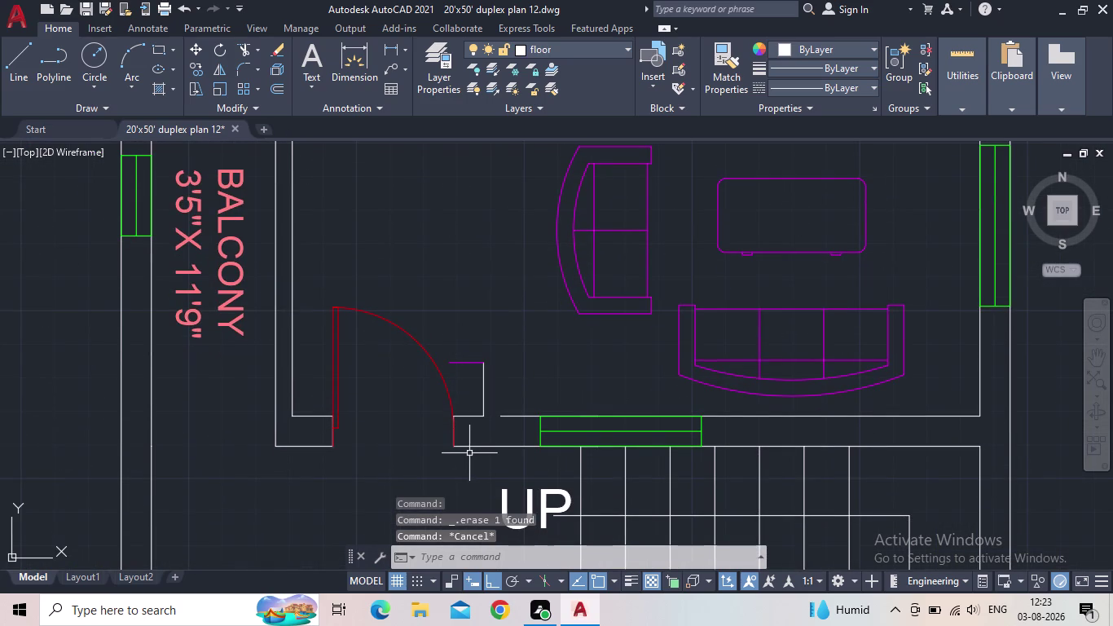
key(l)
key(Return)
scroll(up, 3)
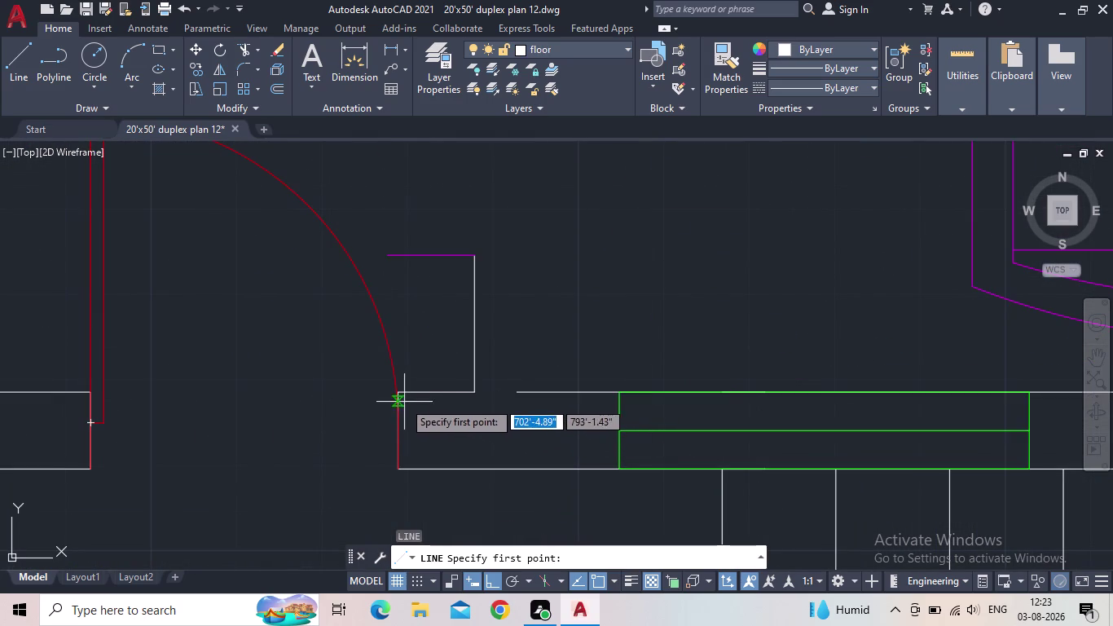
Draw a continuous wall line from the door jamb along the living room's lower edge.
click(401, 397)
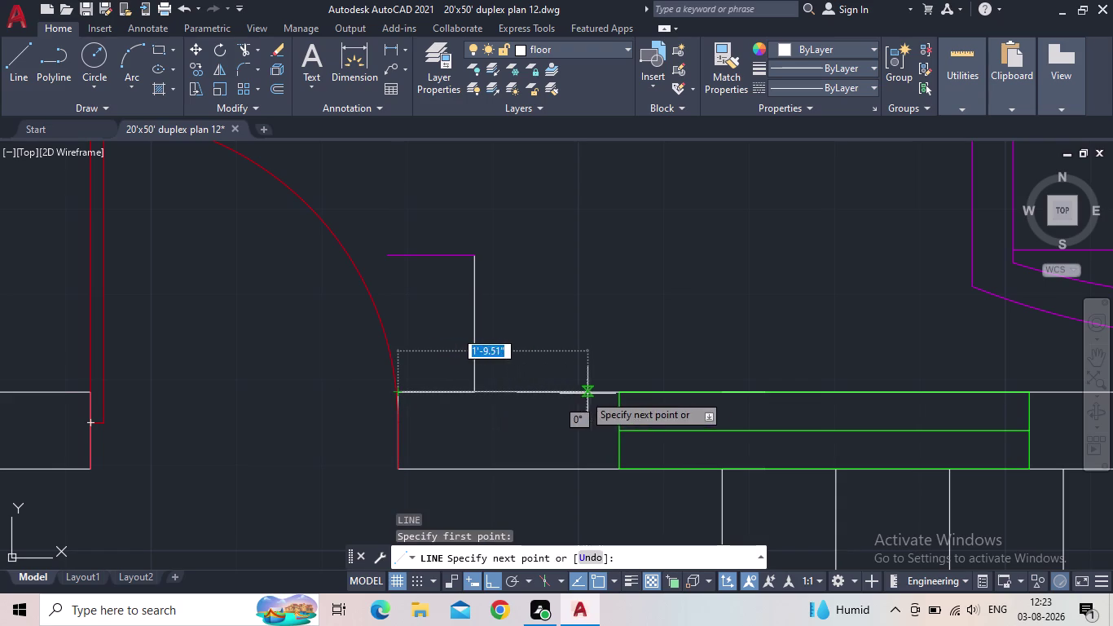
click(610, 394)
key(Escape)
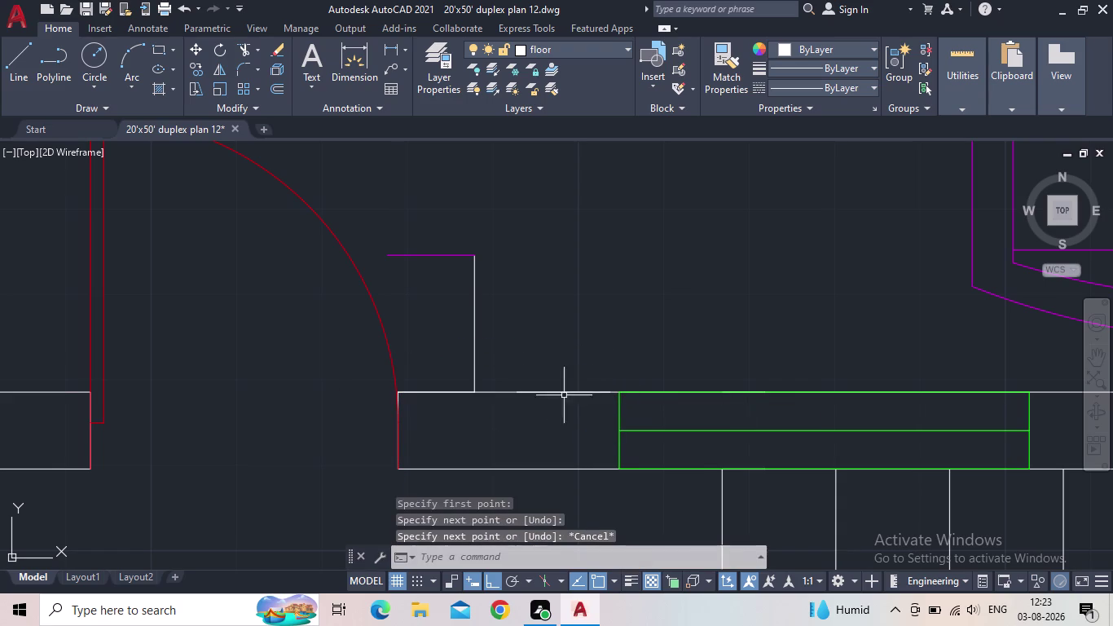
Erase the short vertical wall stub and the other leftover partition stub.
click(475, 359)
key(Delete)
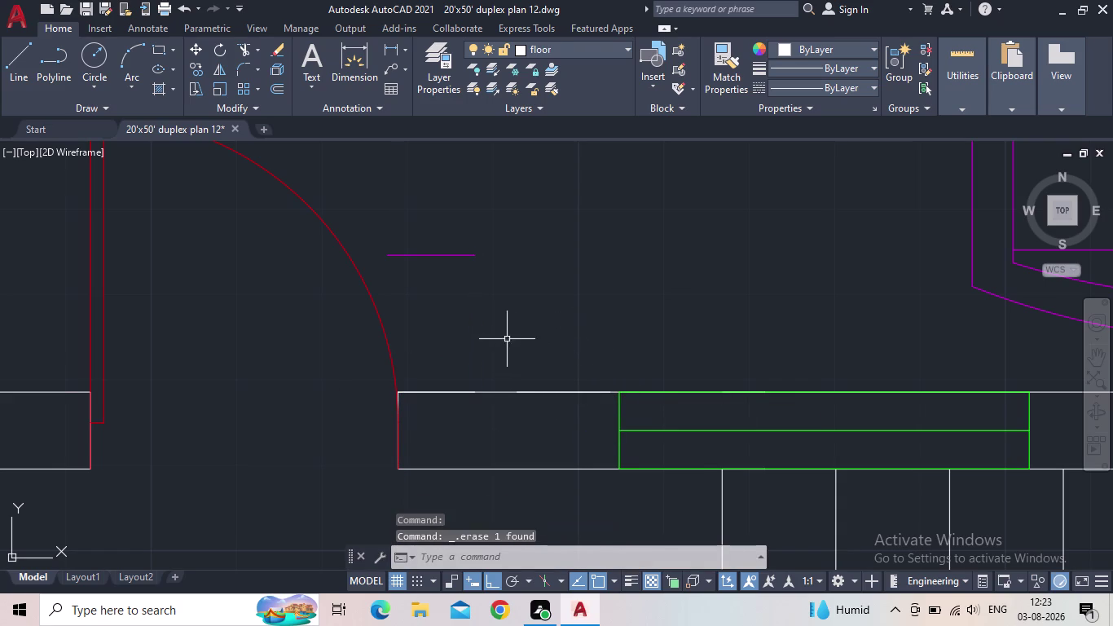
click(486, 302)
click(446, 242)
key(Delete)
scroll(down, 3)
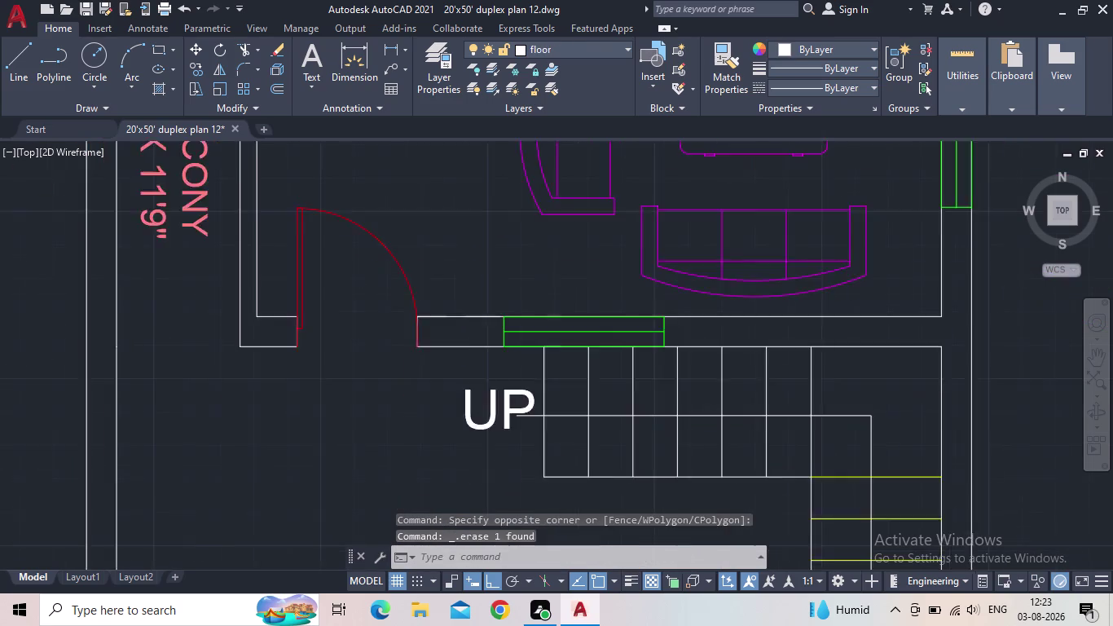
middle_drag(433, 278, 530, 416)
scroll(down, 3)
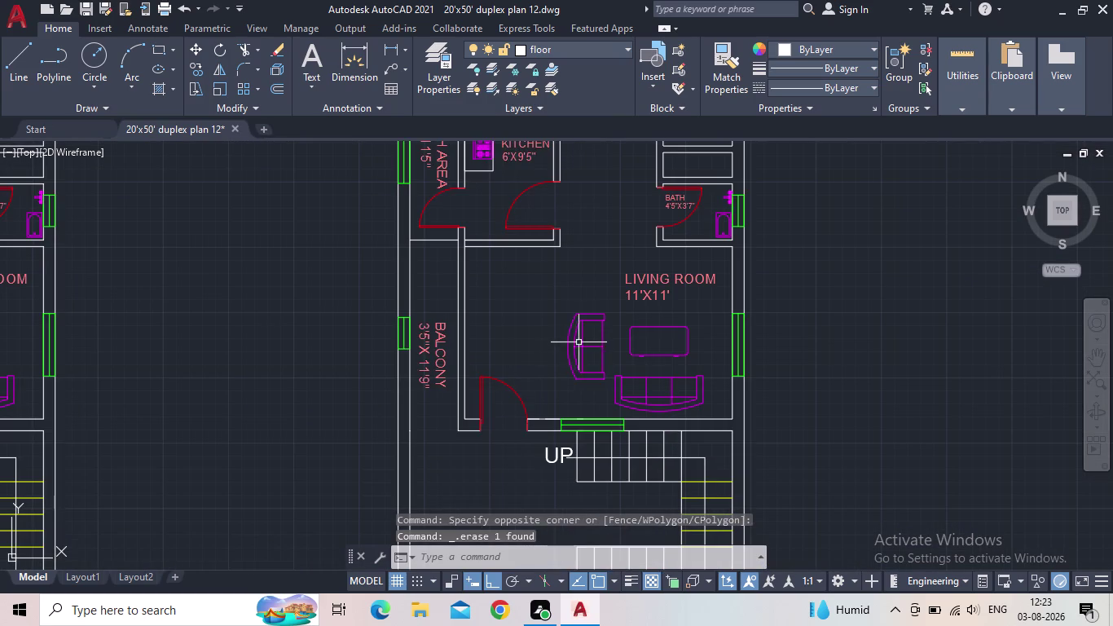
click(658, 287)
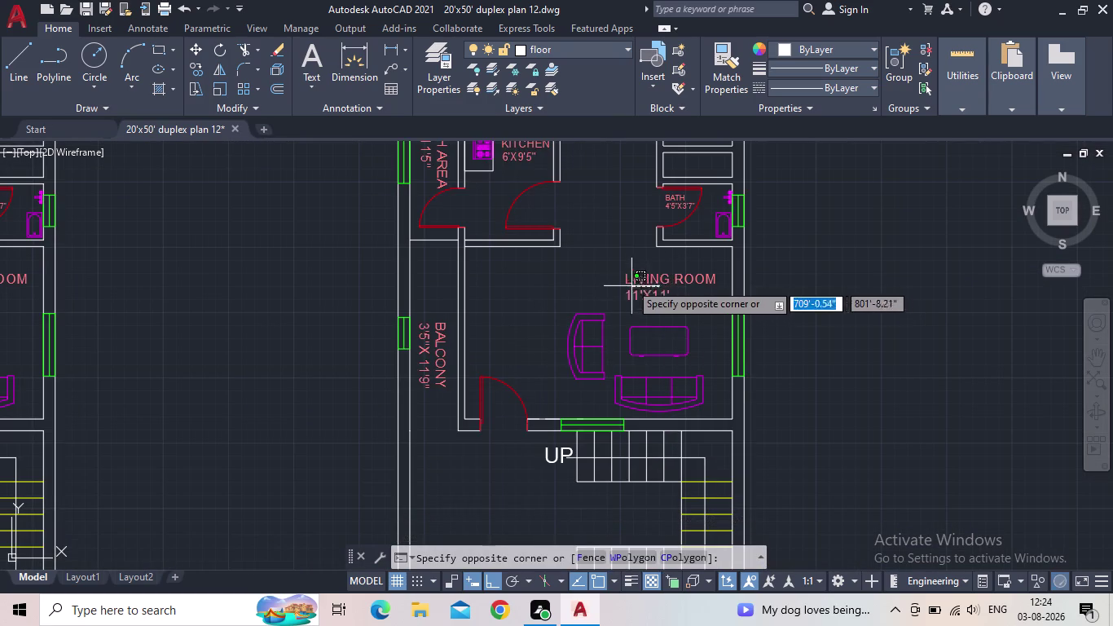
Shift the LIVING ROOM 11'X11' label left toward the former foyer, then zoom out.
click(629, 280)
click(632, 273)
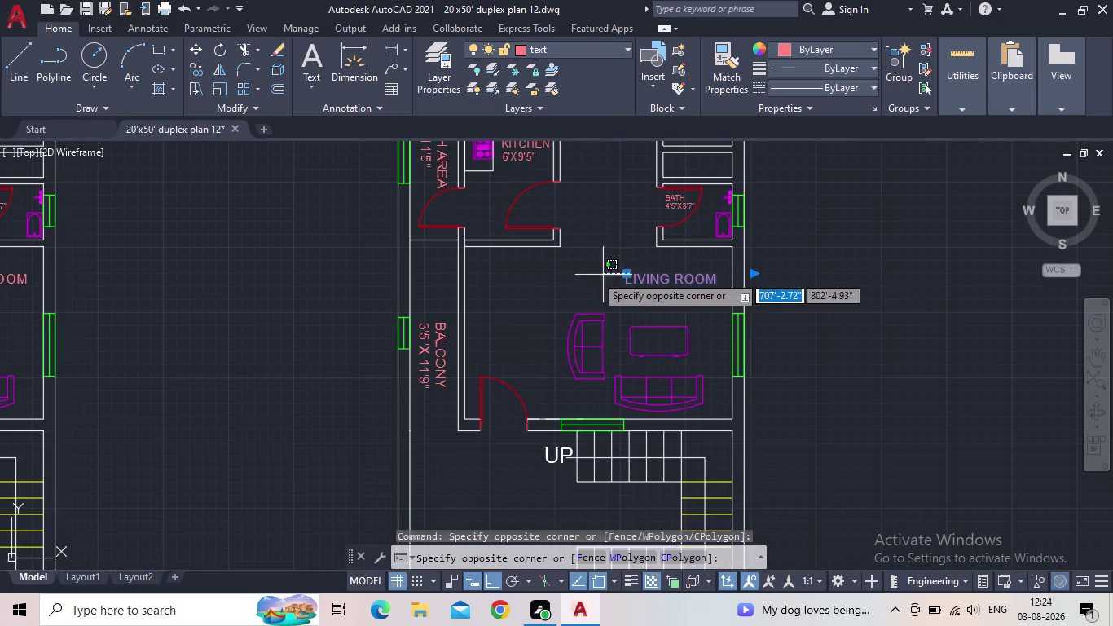
click(547, 287)
drag(625, 275, 611, 275)
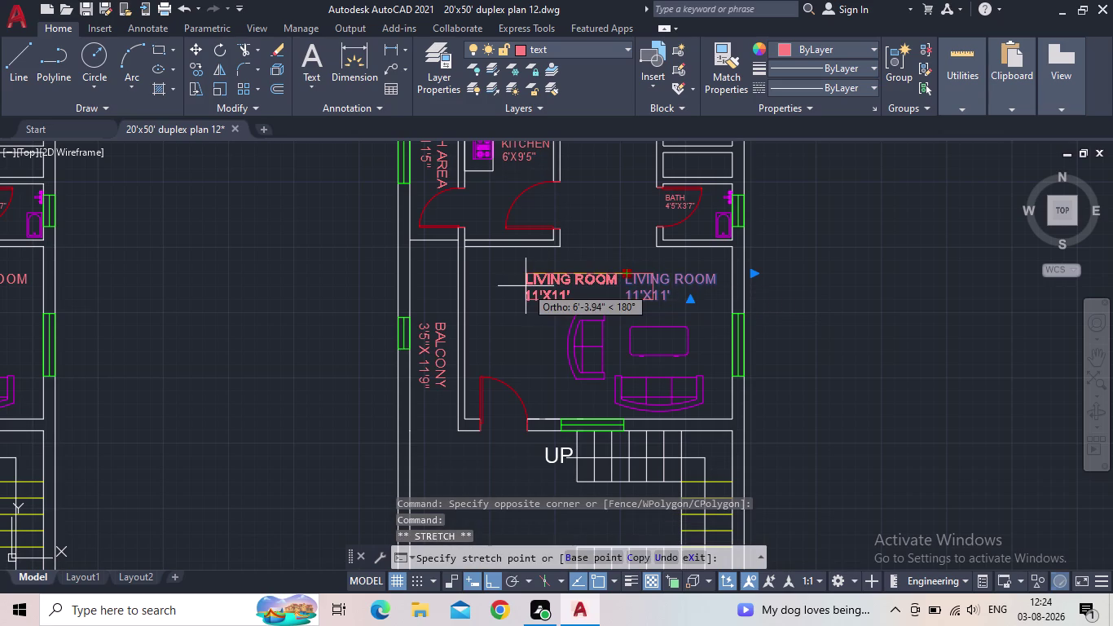
click(524, 283)
key(Escape)
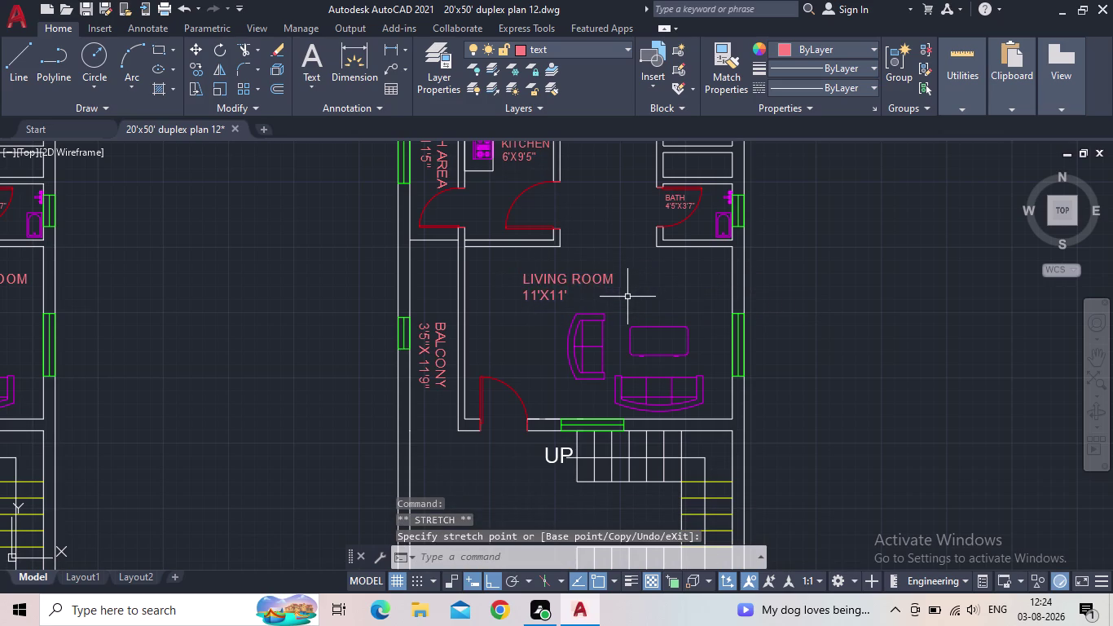
scroll(down, 3)
middle_drag(591, 308, 458, 313)
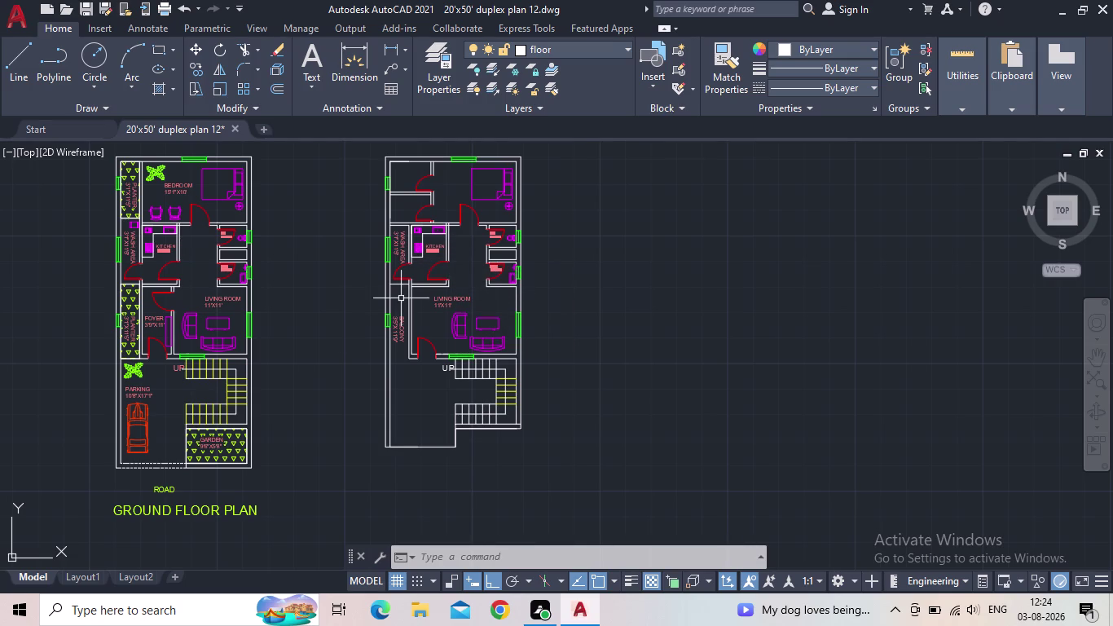
scroll(up, 3)
scroll(down, 3)
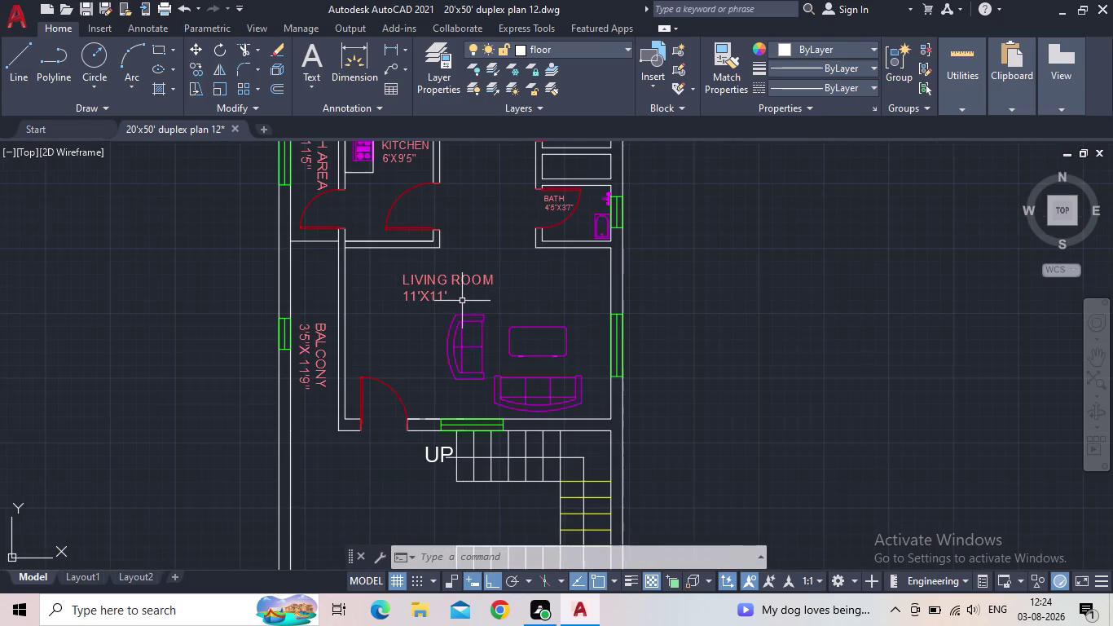
middle_drag(462, 301, 407, 318)
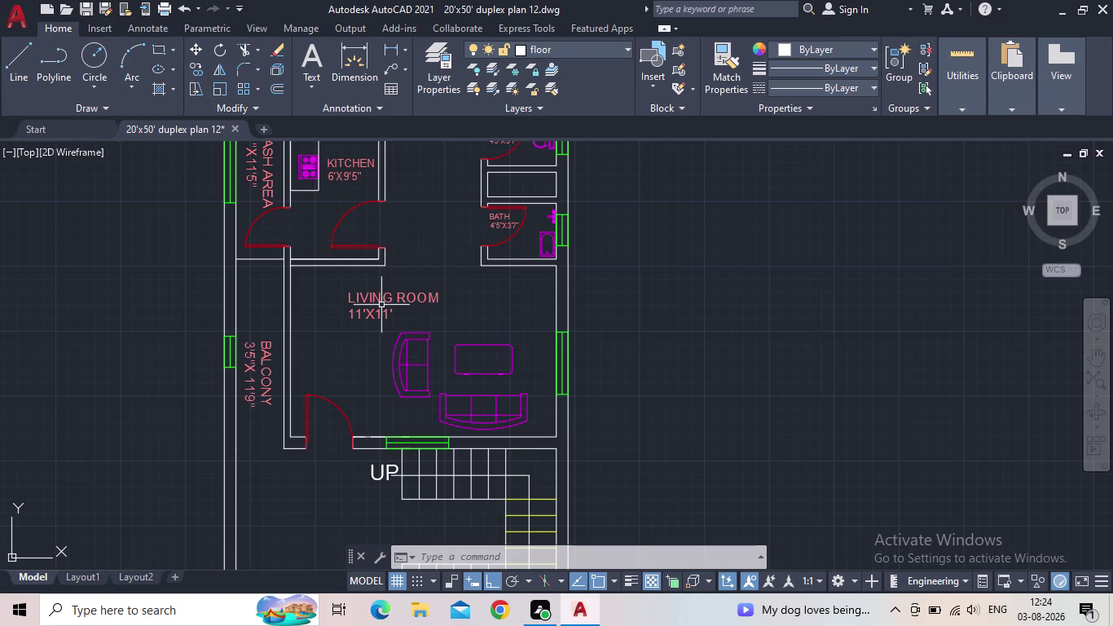
middle_drag(414, 279, 393, 378)
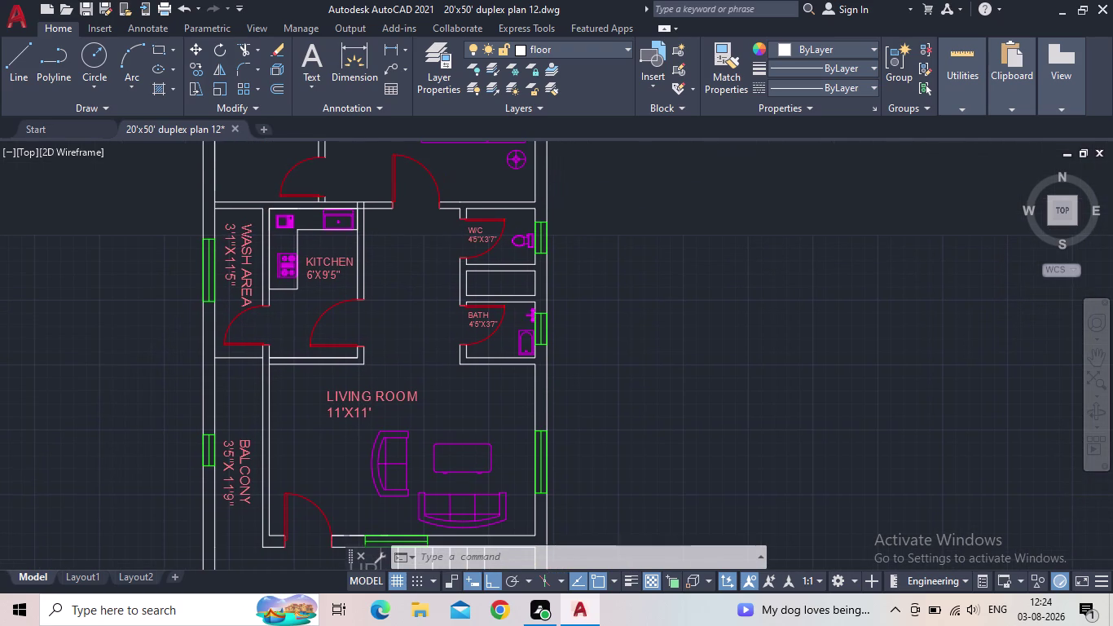
middle_drag(422, 284, 407, 402)
scroll(down, 3)
middle_drag(424, 394, 536, 369)
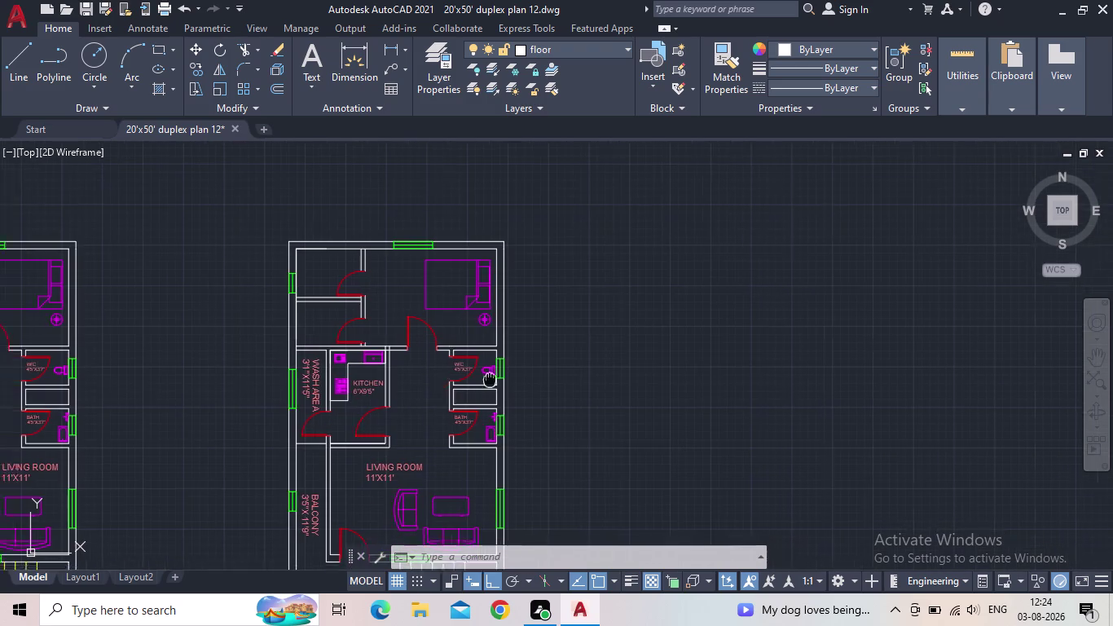
middle_drag(536, 369, 650, 360)
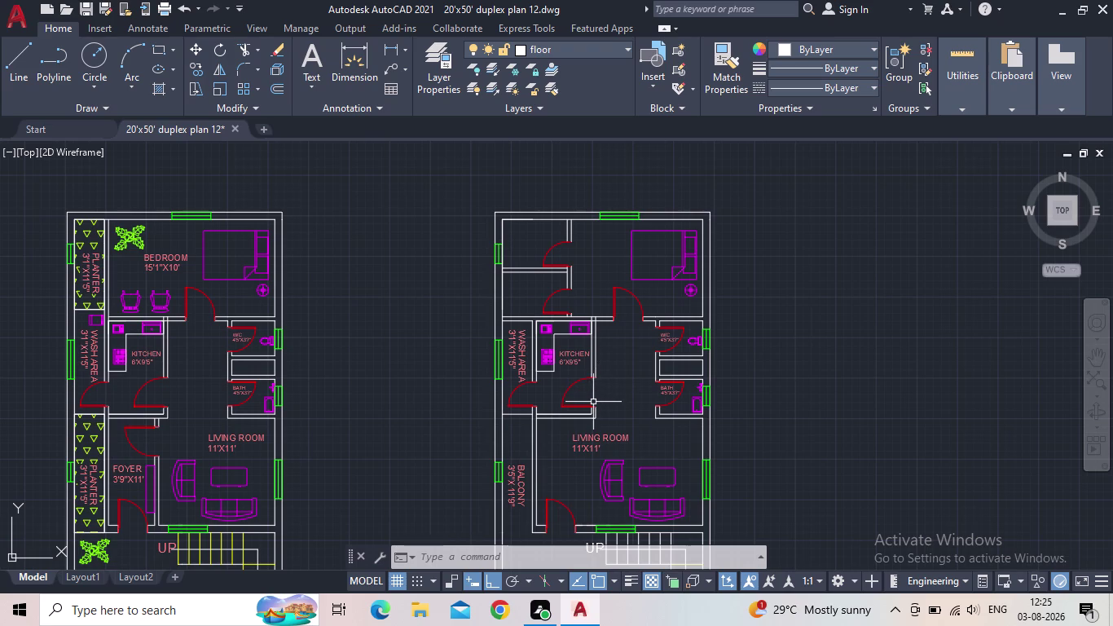
middle_drag(609, 372, 608, 370)
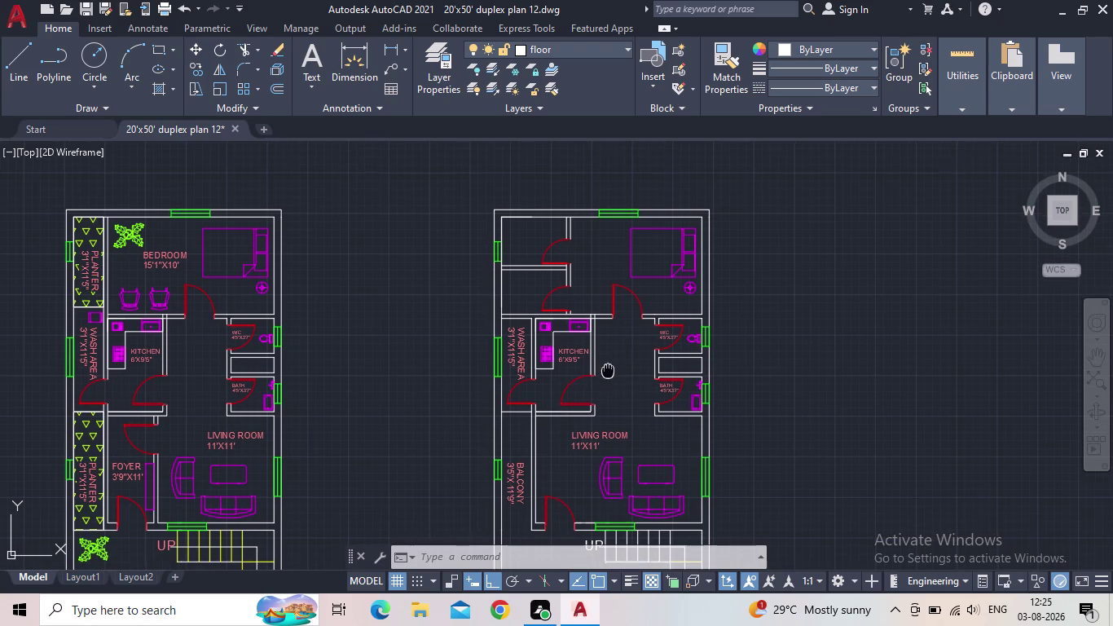
middle_drag(608, 369, 589, 346)
middle_drag(594, 385, 595, 344)
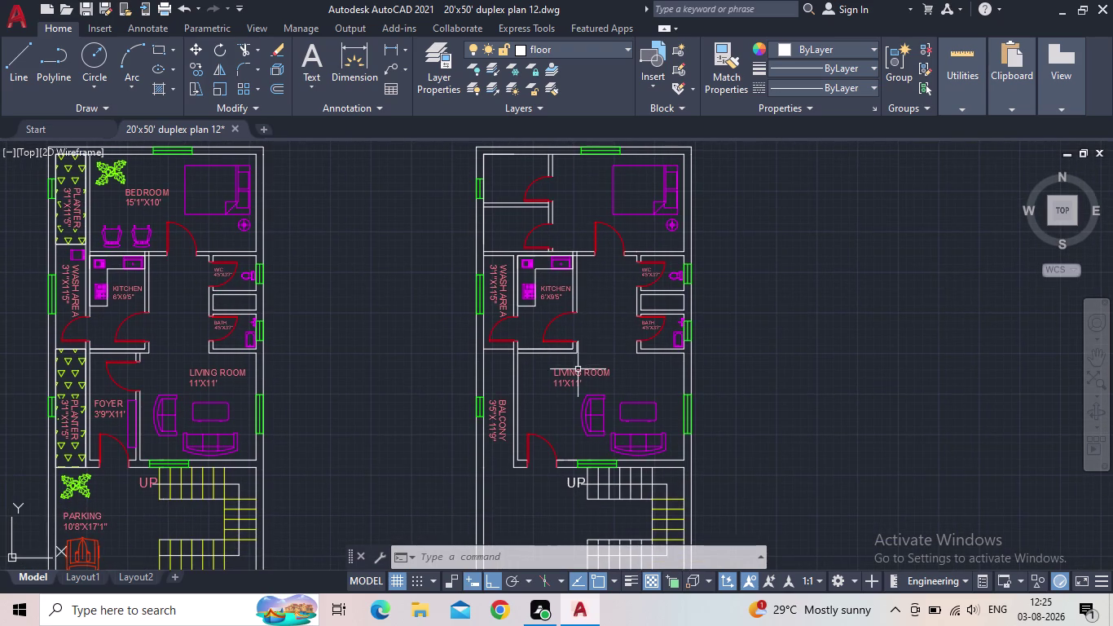
Copy the LIVING ROOM 11'X11' label into the upper first-floor room beside the bed.
click(578, 369)
key(c)
key(o)
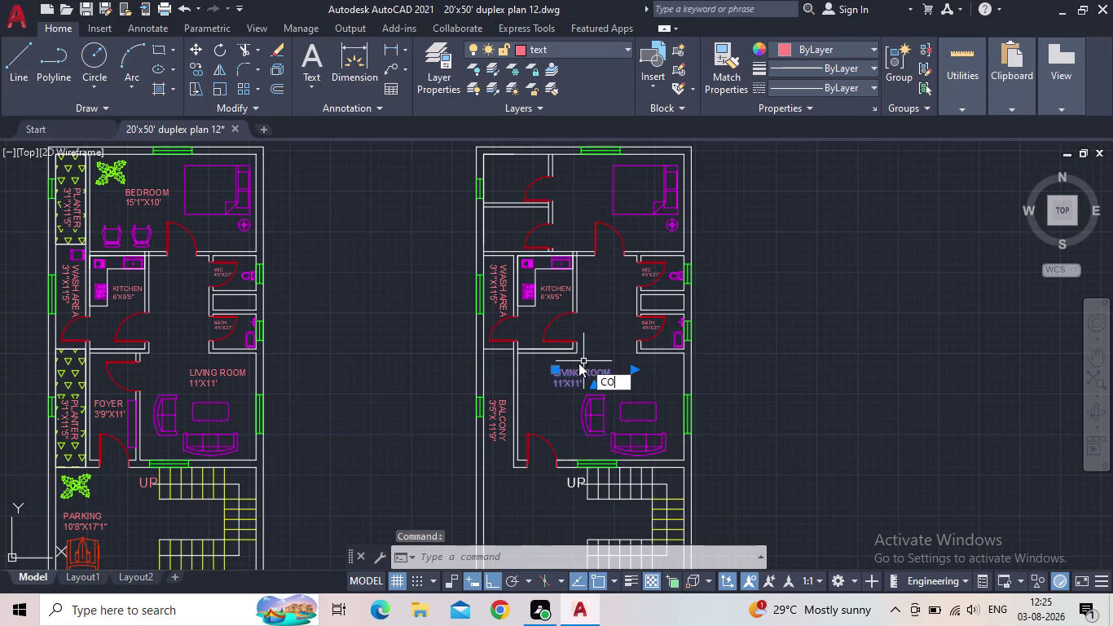
key(Return)
click(555, 386)
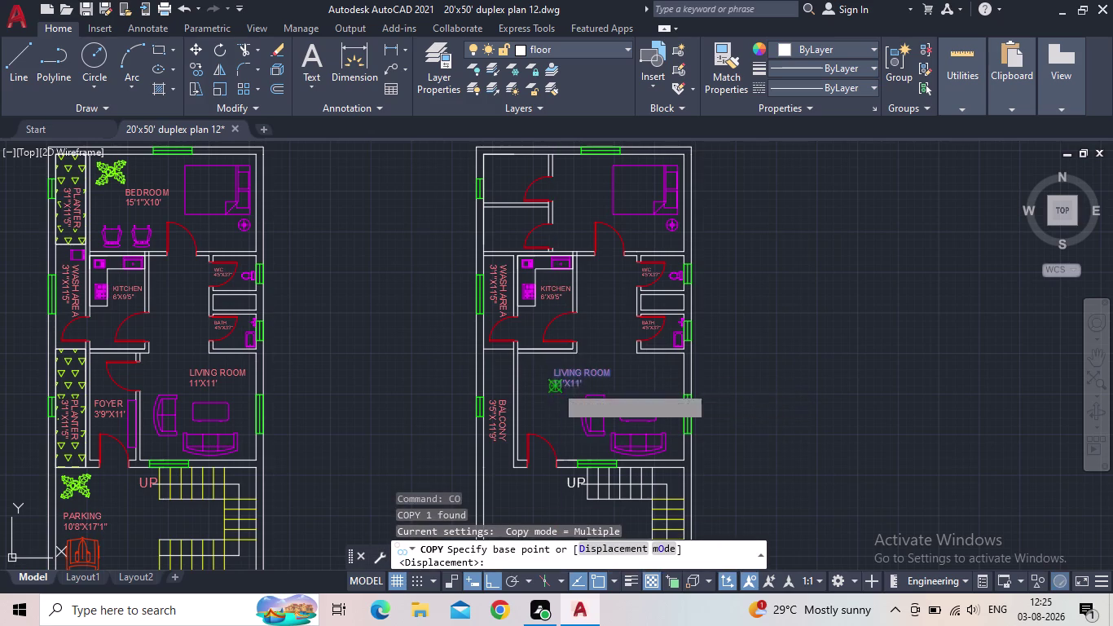
scroll(up, 3)
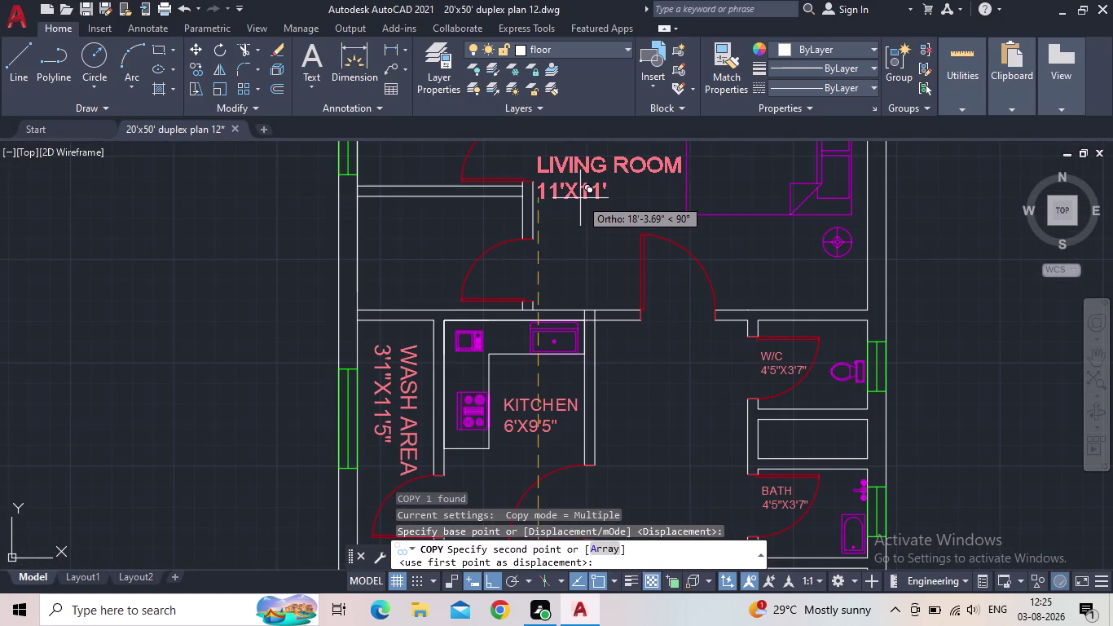
middle_drag(581, 200, 580, 333)
click(577, 299)
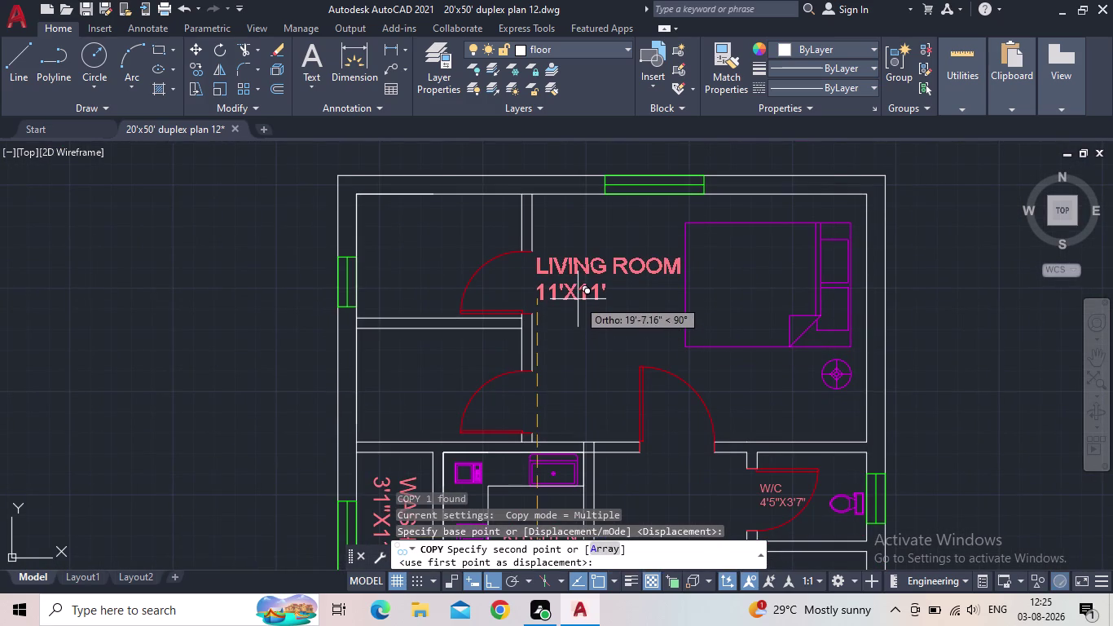
key(Escape)
click(590, 294)
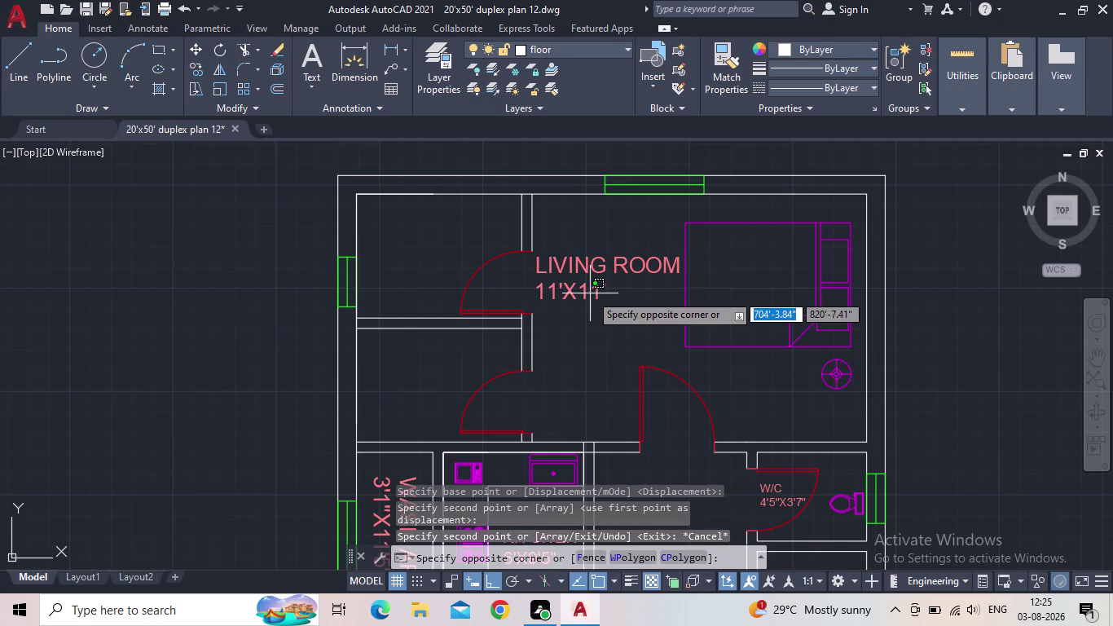
Replace the copied upper-room label's text with BEDROOM.
double_click(567, 293)
drag(611, 292, 555, 293)
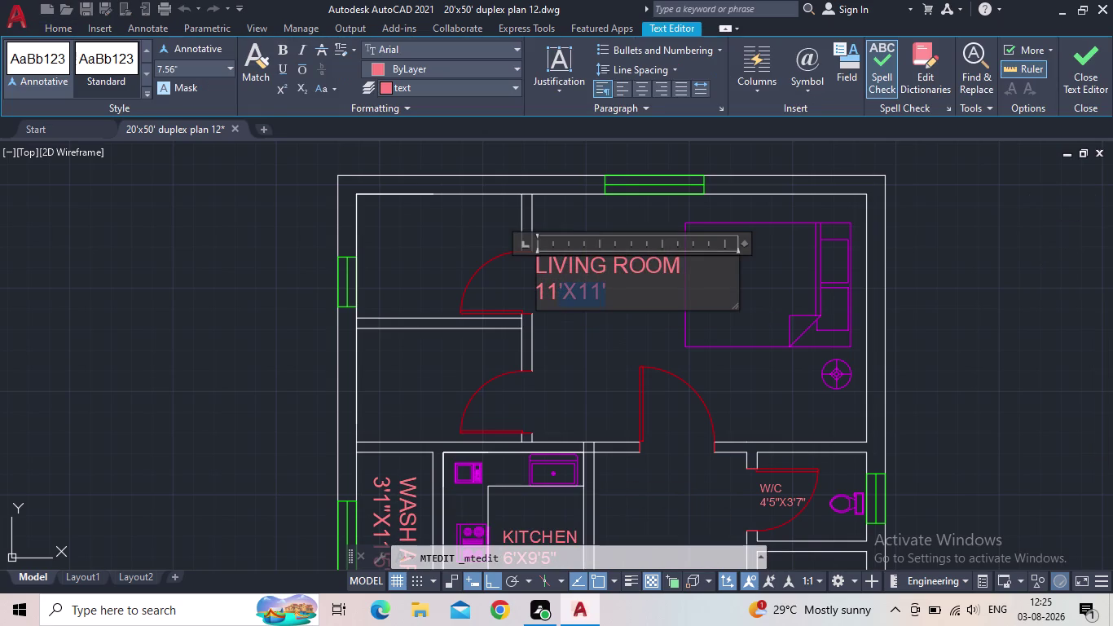
drag(555, 293, 527, 270)
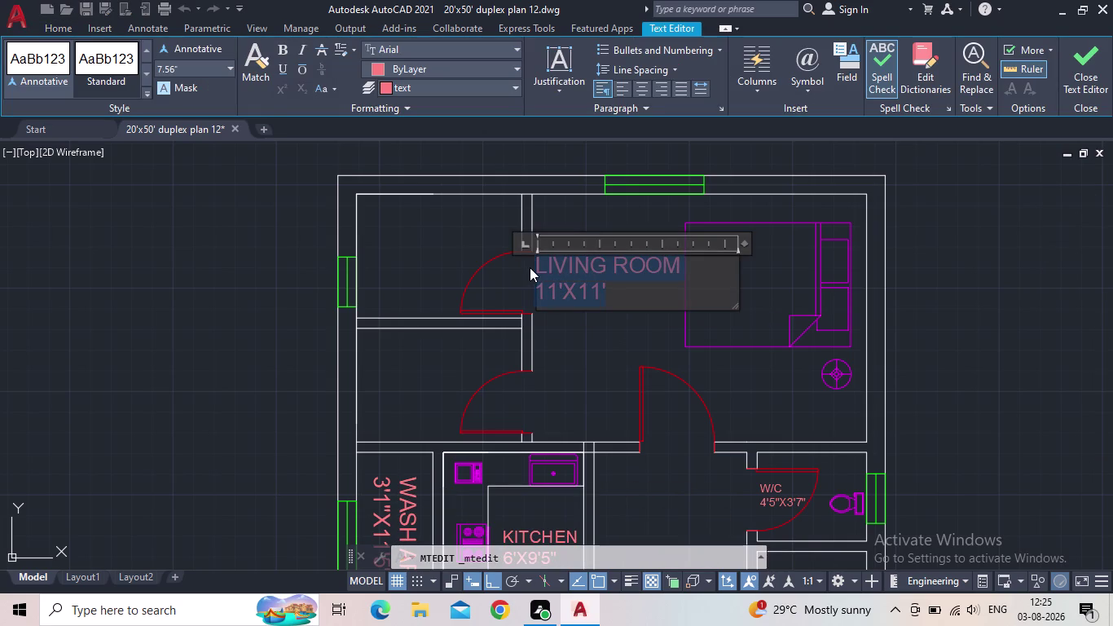
text(B)
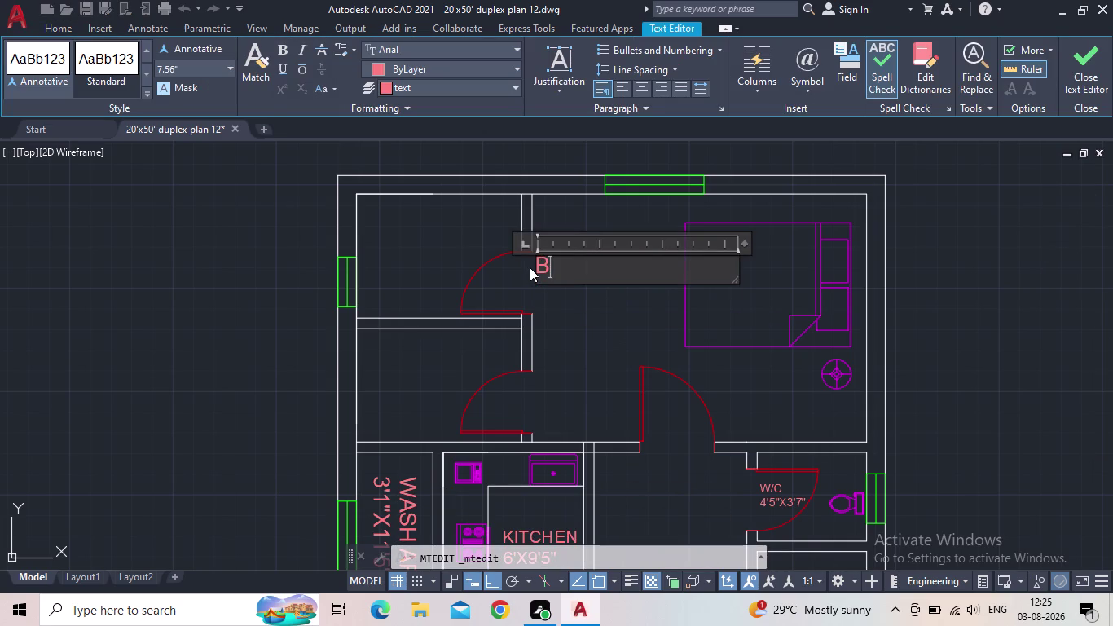
text(ED)
key(space)
key(BackSpace)
text(ROO)
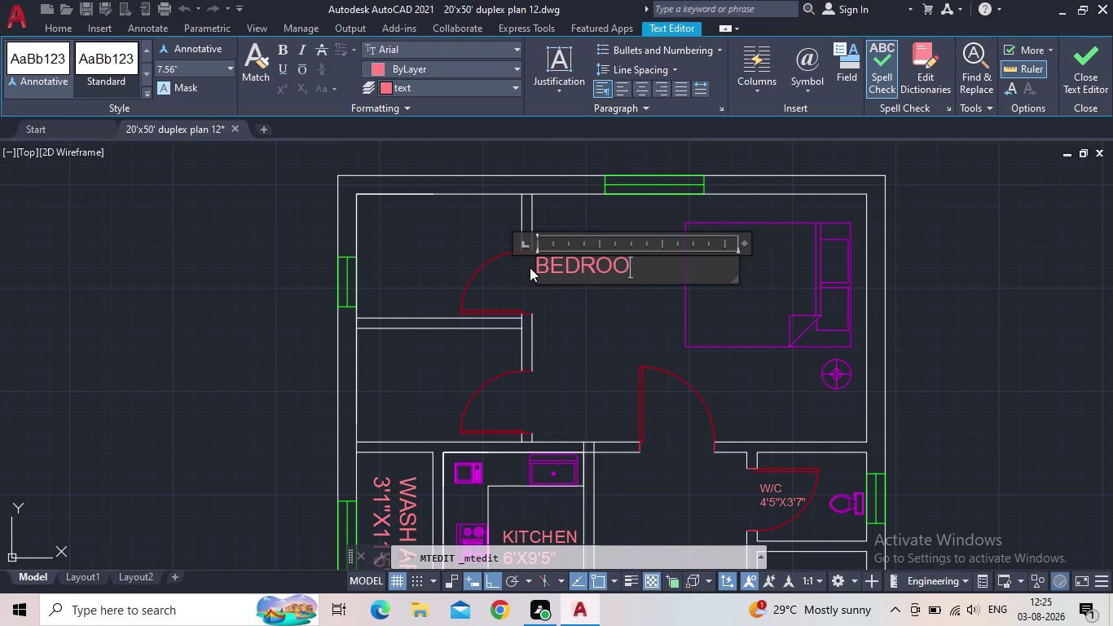
text(M)
Add the room size 11'6"X10' on a second line and finish editing.
key(Return)
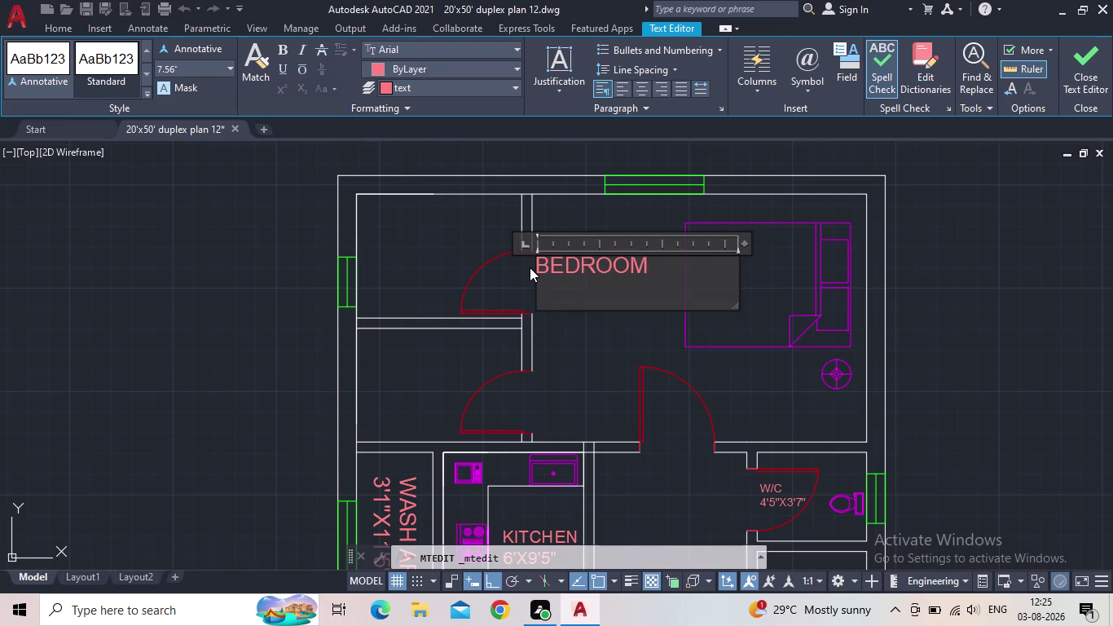
text(11'6")
key(x)
text(10)
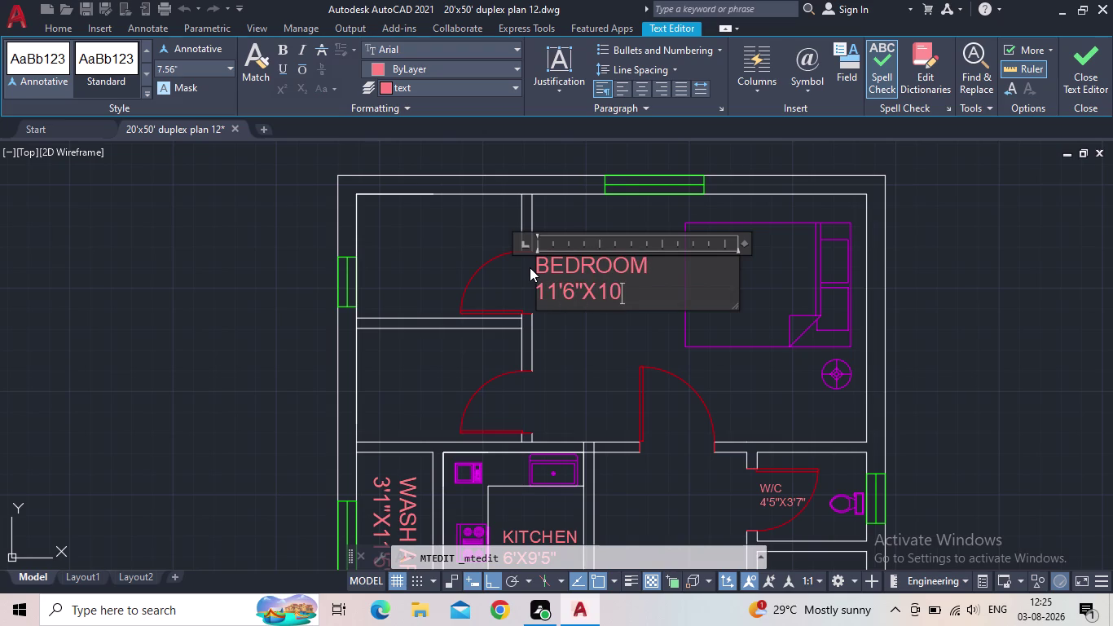
text(')
click(1088, 60)
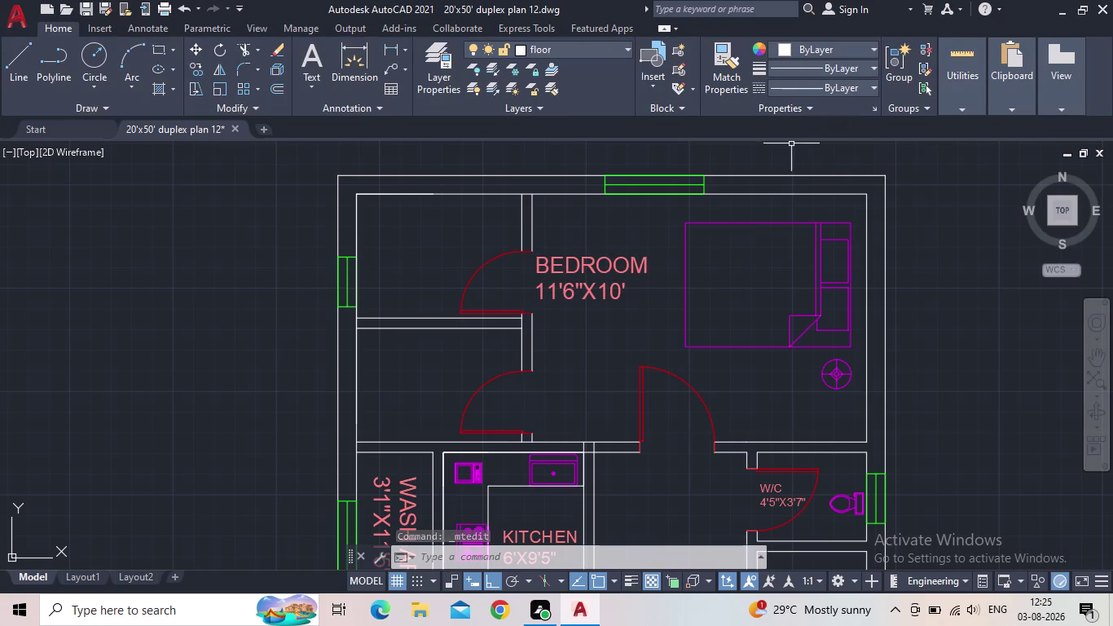
Select the BEDROOM label and try moving it right by its grip, then cancel.
drag(622, 317, 615, 313)
click(580, 291)
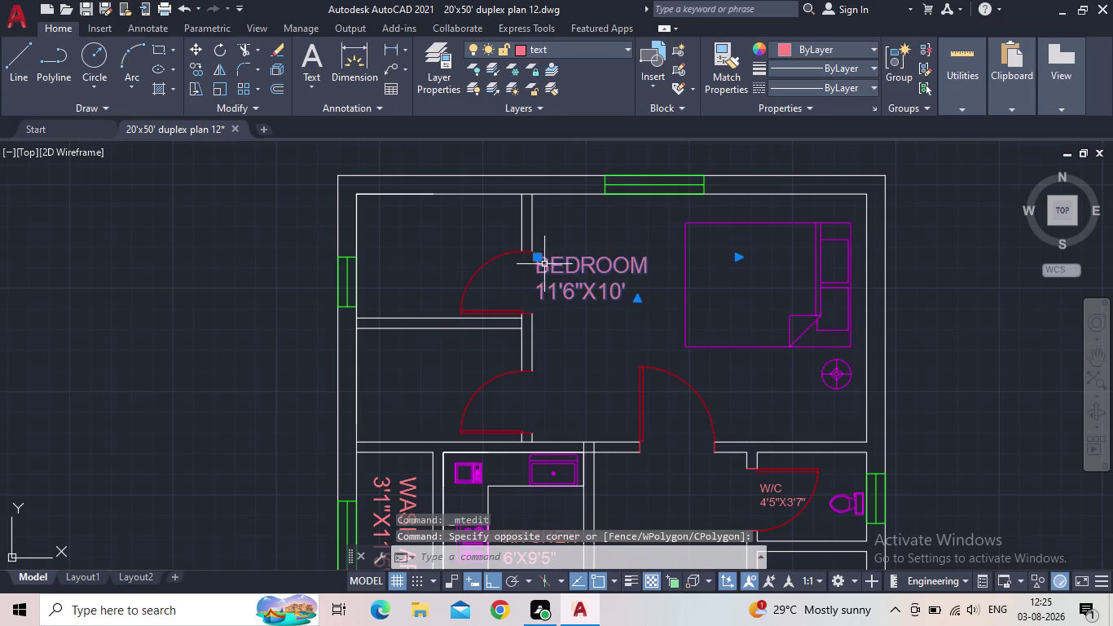
click(538, 259)
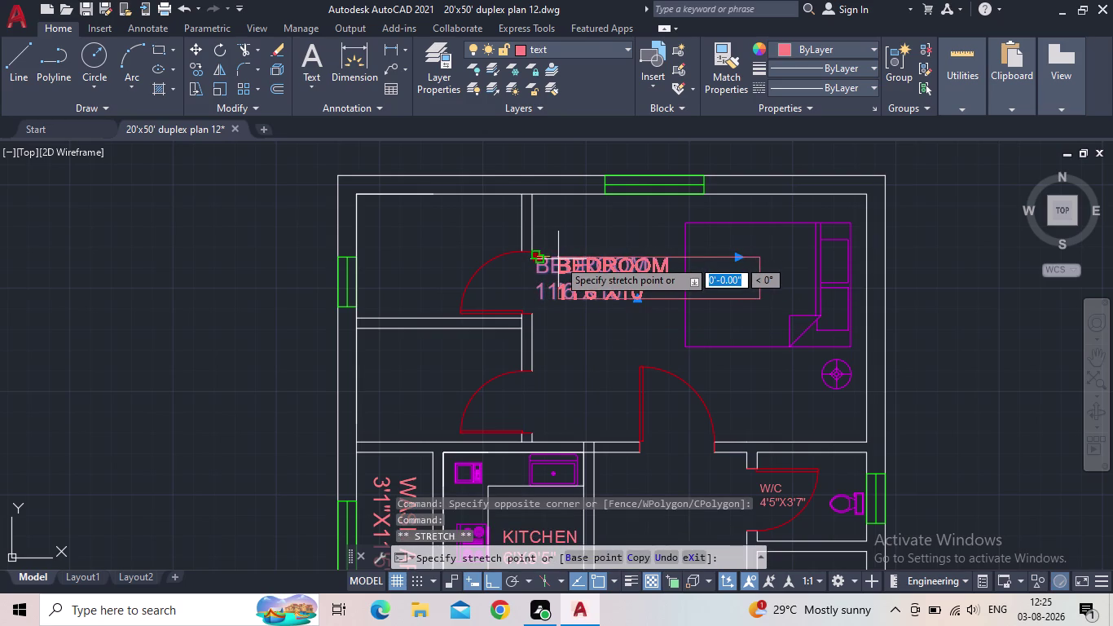
click(558, 259)
scroll(up, 3)
key(Escape)
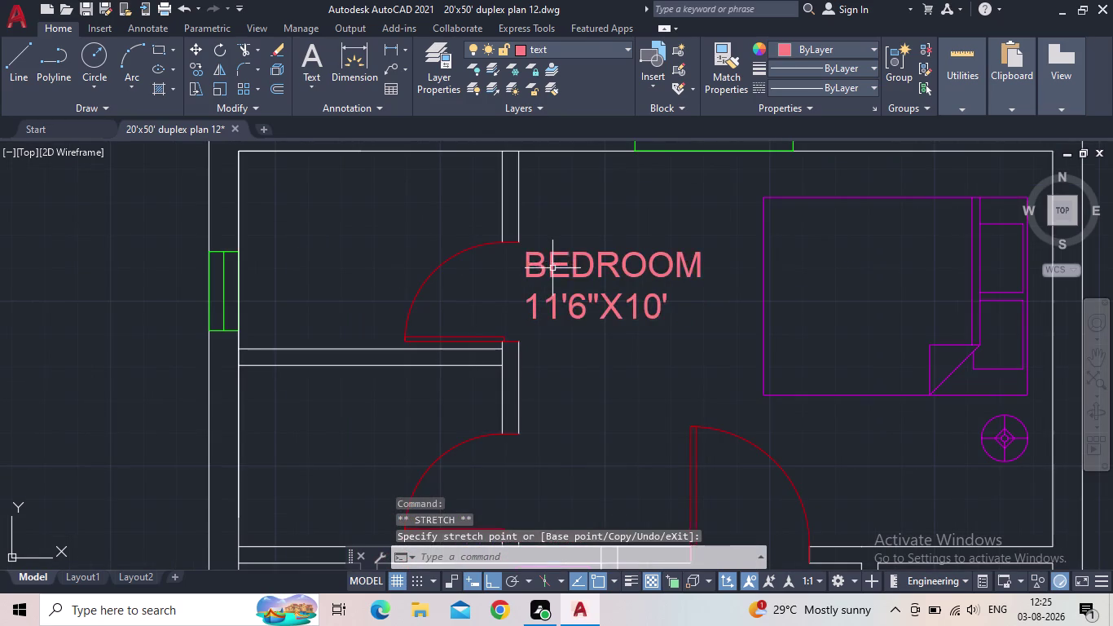
Shift the BEDROOM label slightly right, clear of the door swing.
click(554, 271)
click(528, 249)
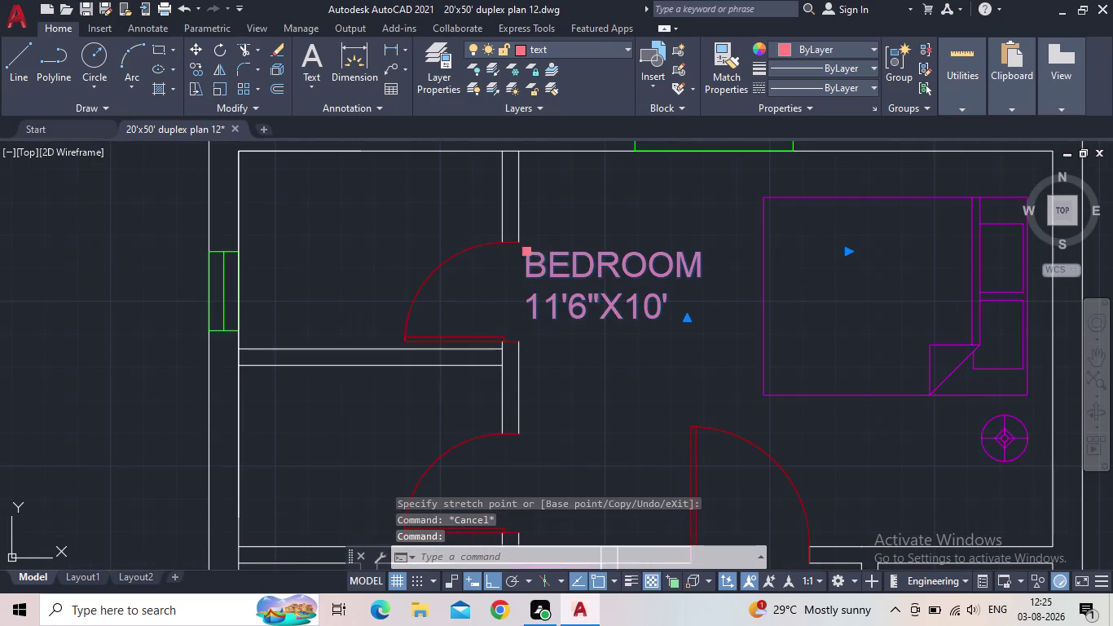
click(561, 254)
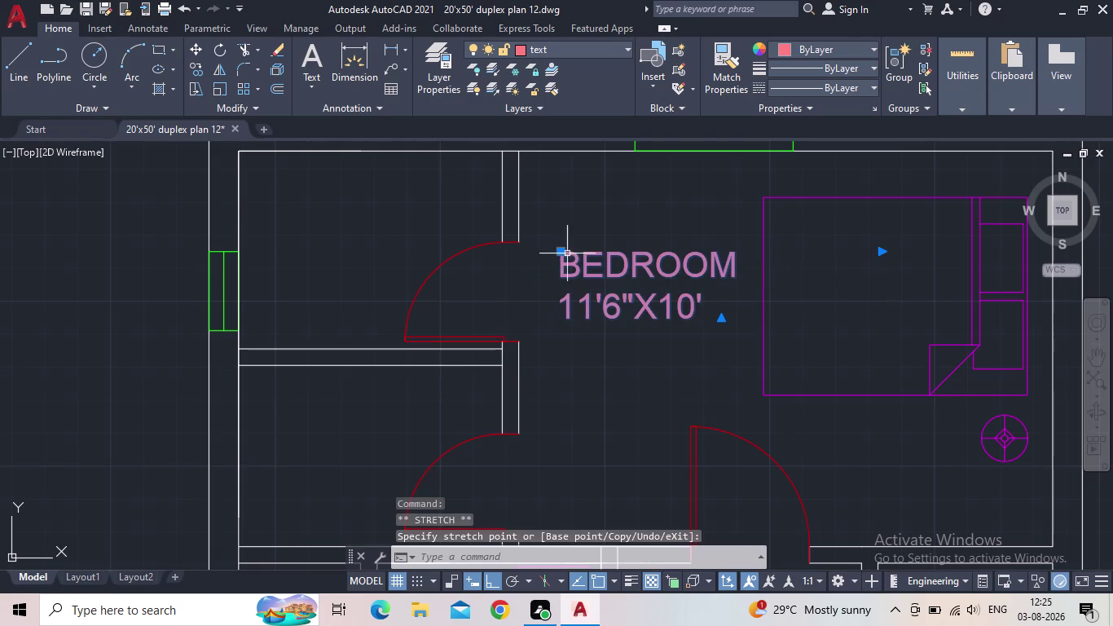
key(Escape)
scroll(down, 3)
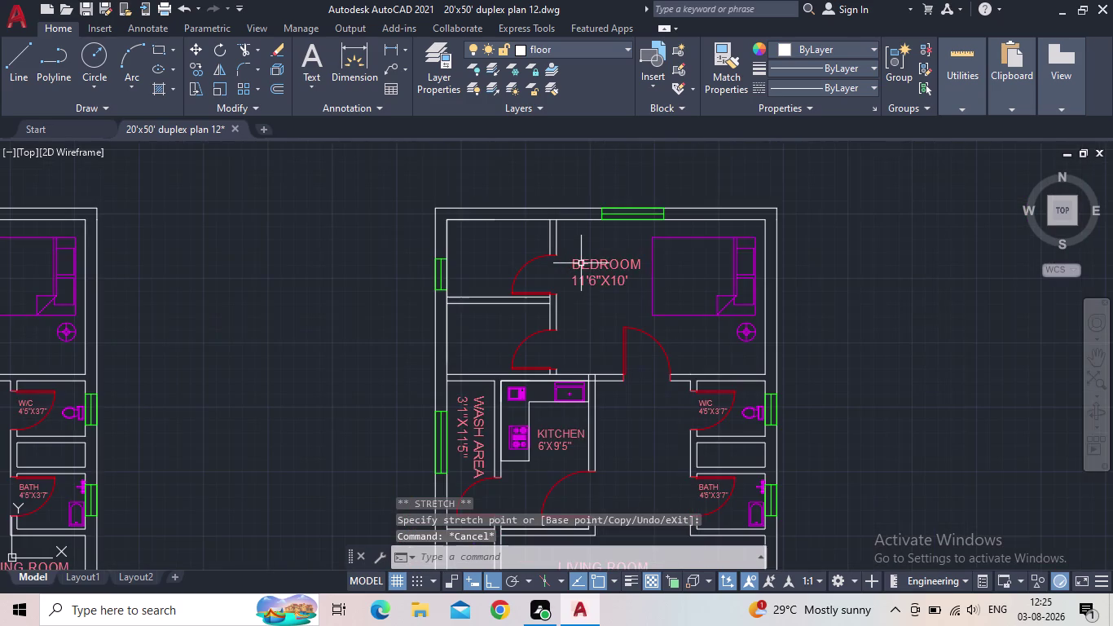
middle_drag(610, 289, 484, 267)
scroll(down, 3)
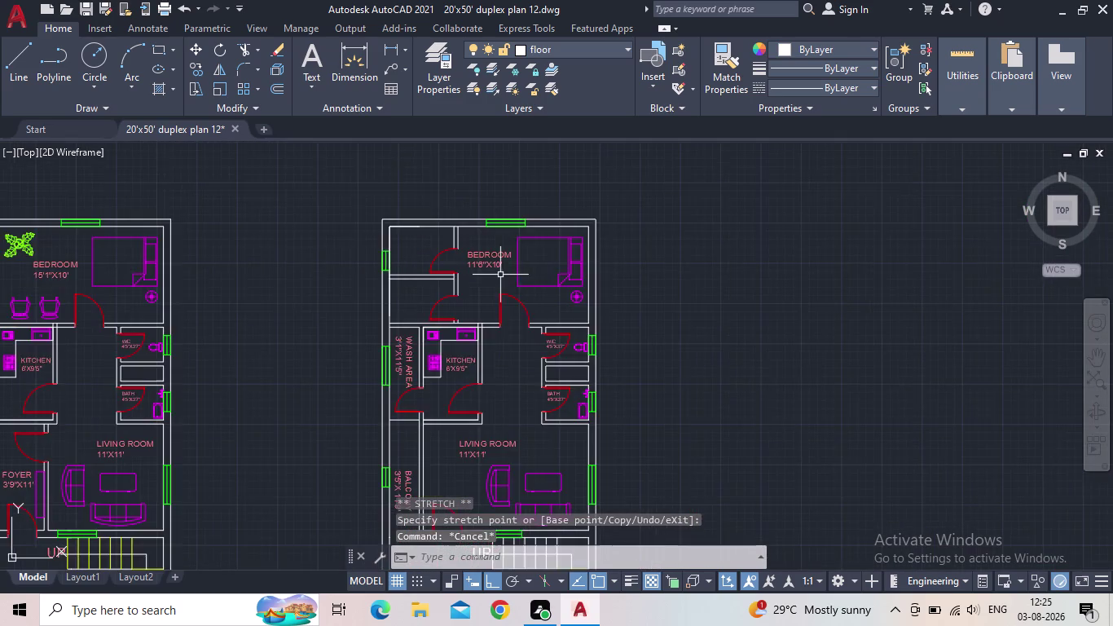
middle_drag(535, 271, 655, 296)
scroll(up, 3)
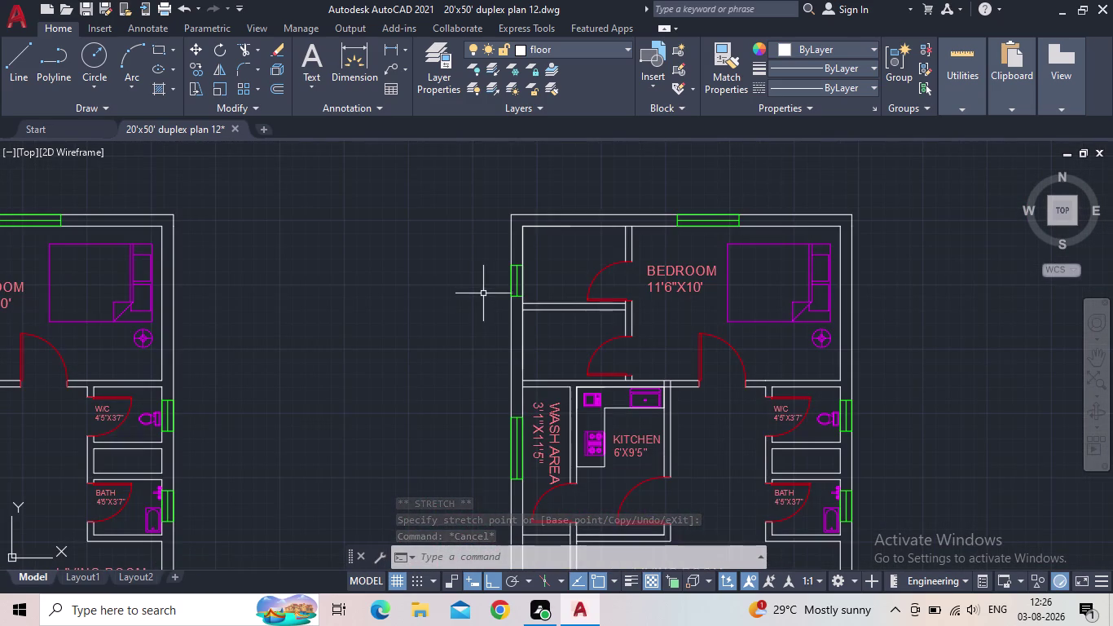